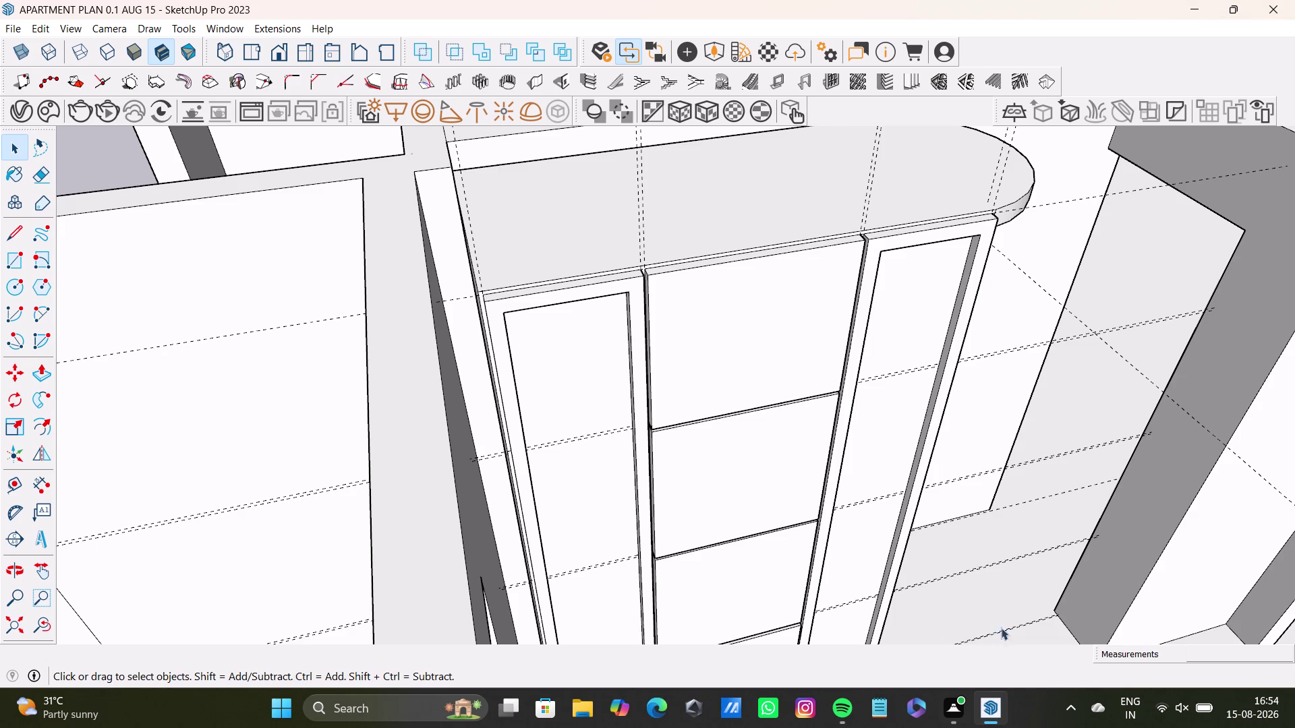
Zoom and orbit around the apartment to inspect the wardrobe room from several sides.
scroll(down, 3)
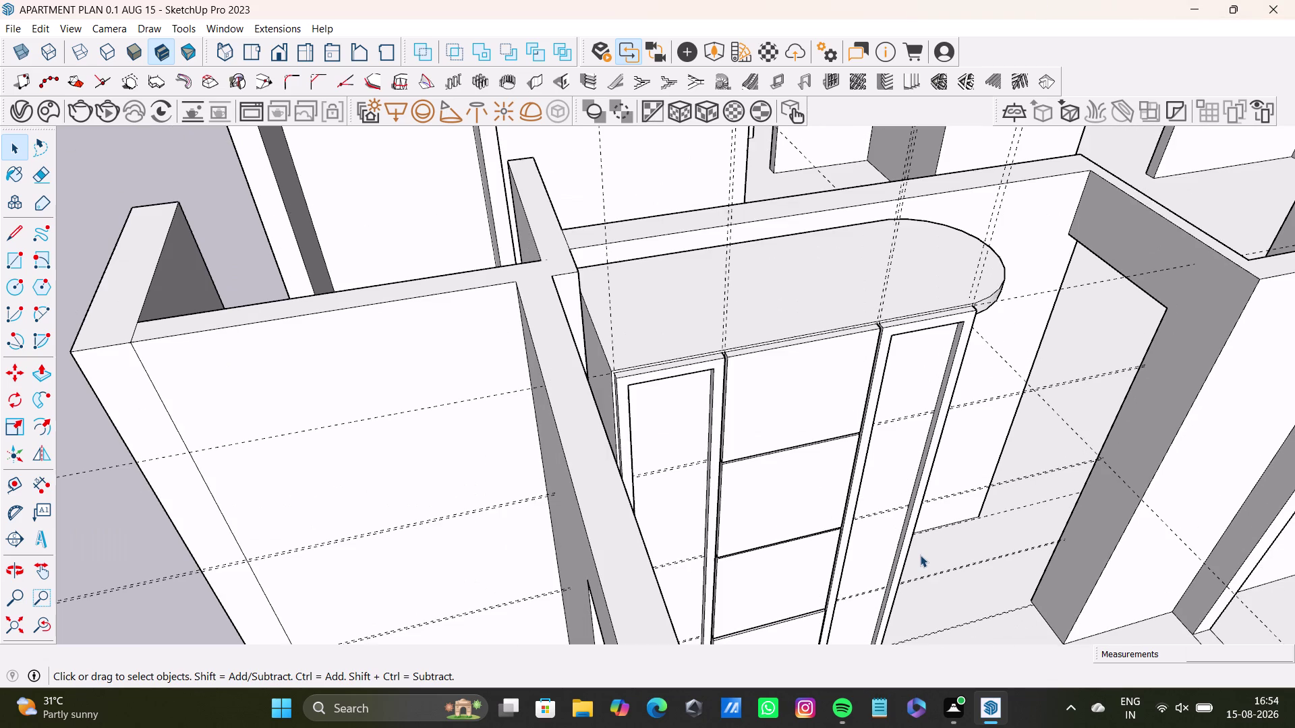
scroll(down, 3)
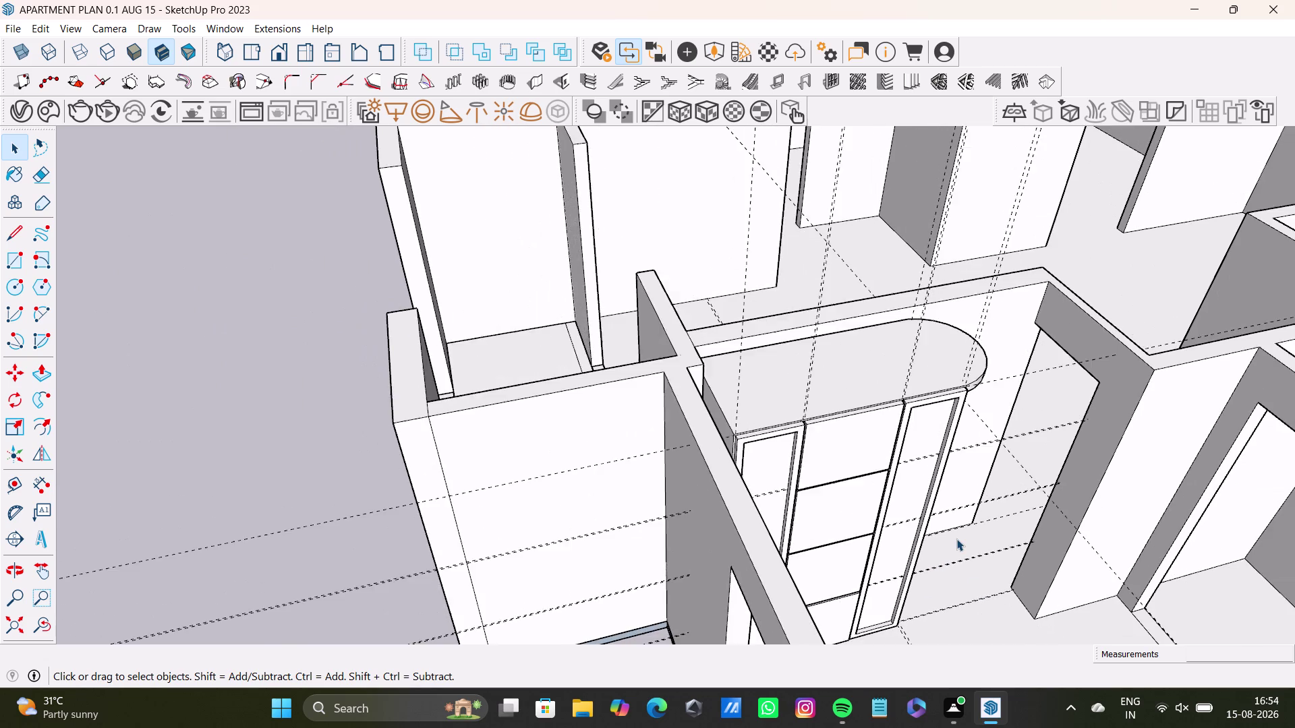
scroll(down, 3)
scroll(up, 3)
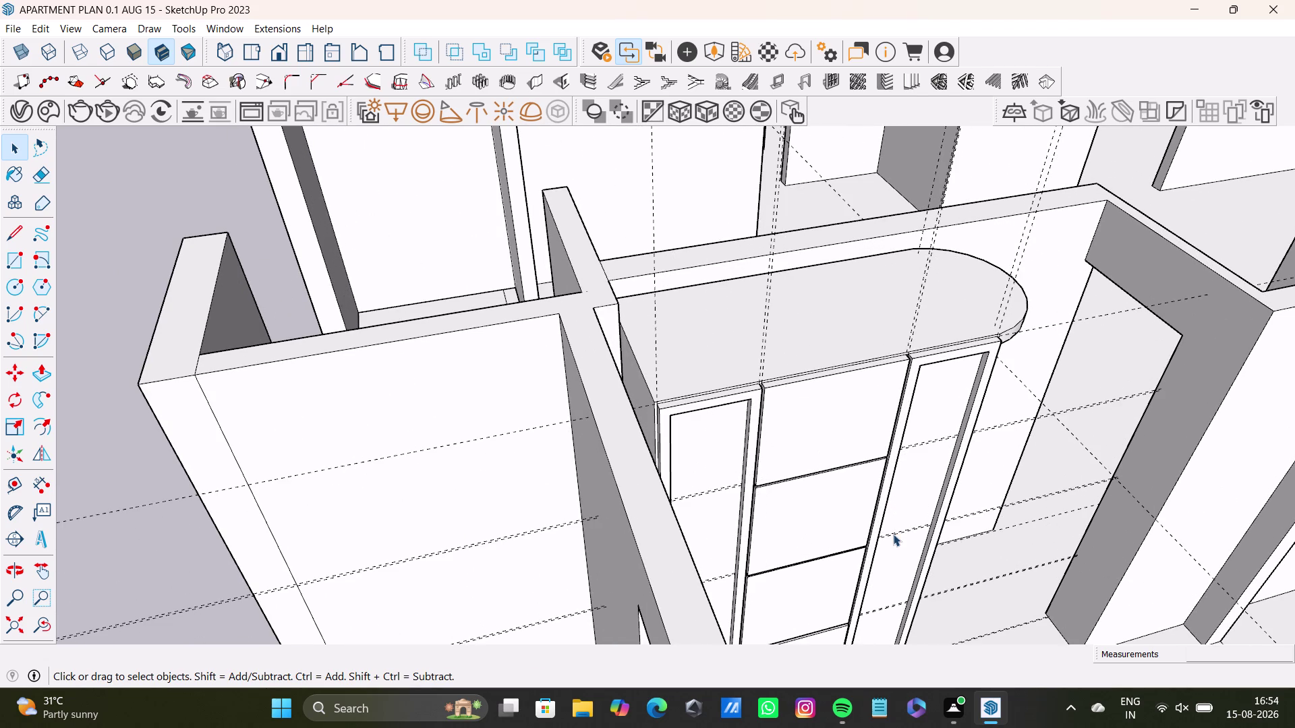
scroll(down, 3)
scroll(down, 3)
scroll(down, 3)
scroll(up, 3)
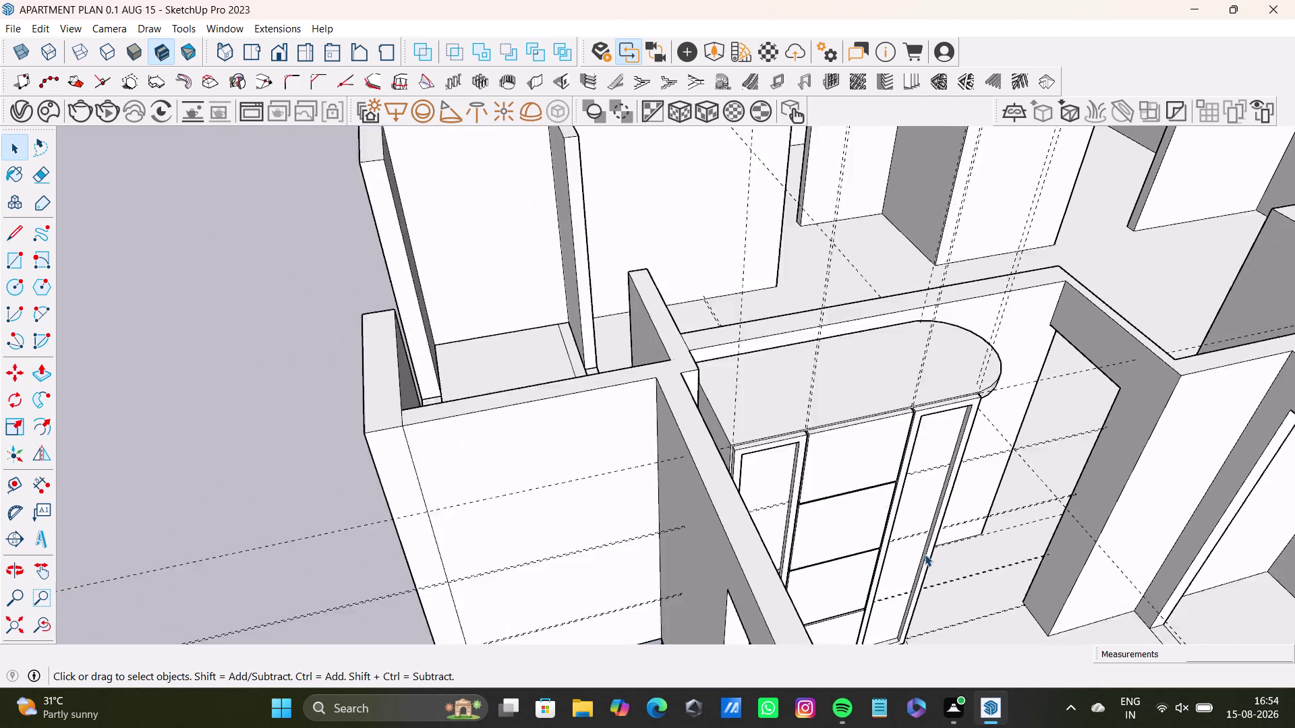
scroll(up, 3)
scroll(down, 3)
scroll(up, 3)
scroll(down, 3)
scroll(up, 3)
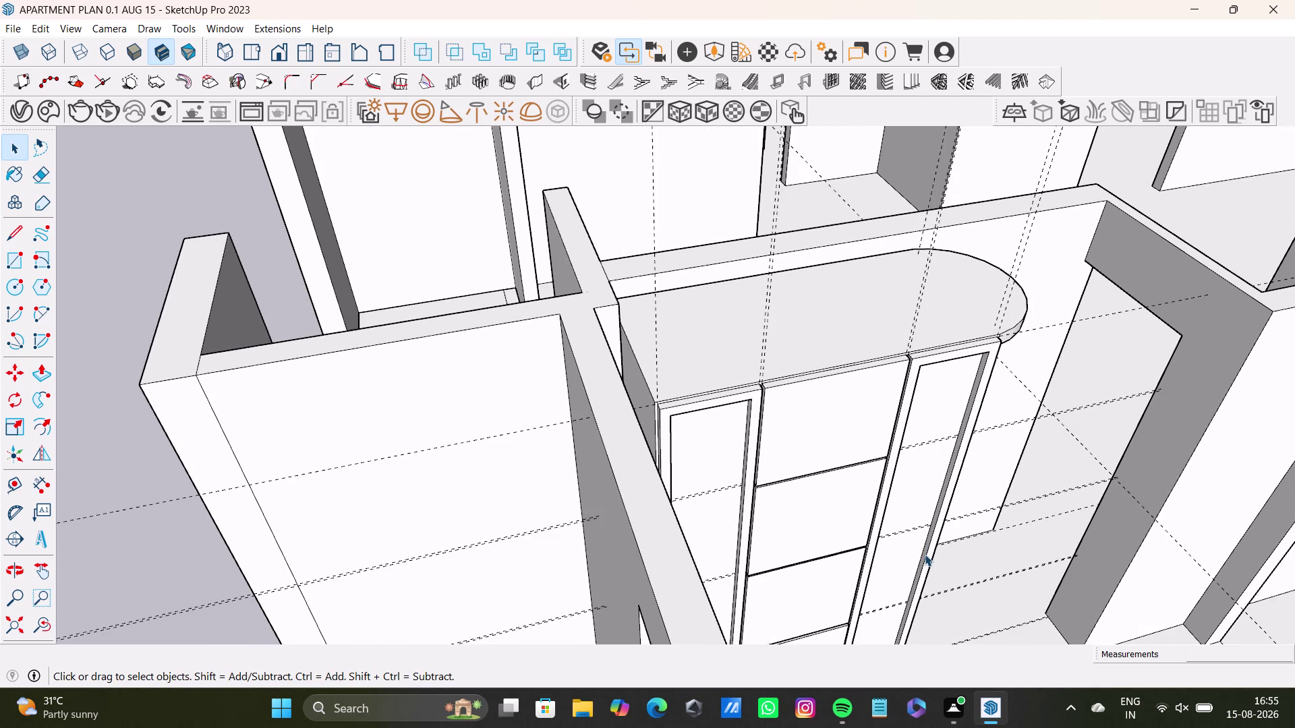
scroll(down, 3)
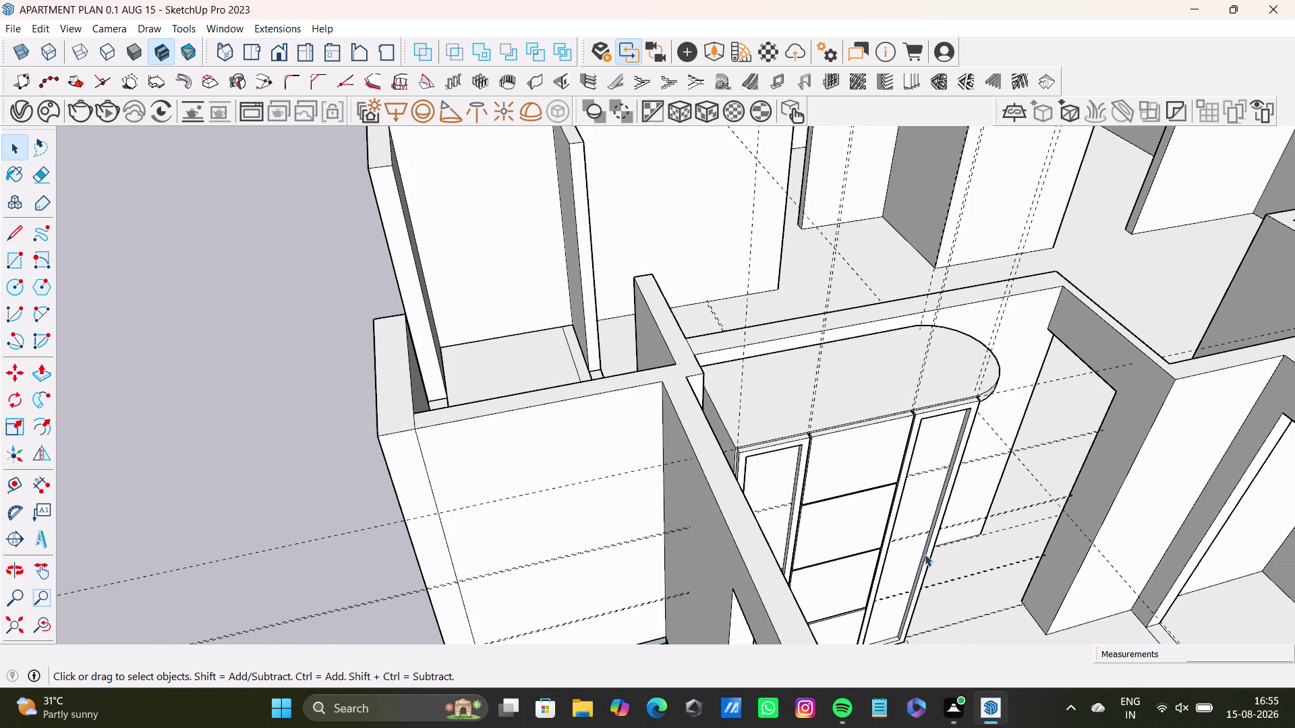
scroll(up, 3)
scroll(down, 3)
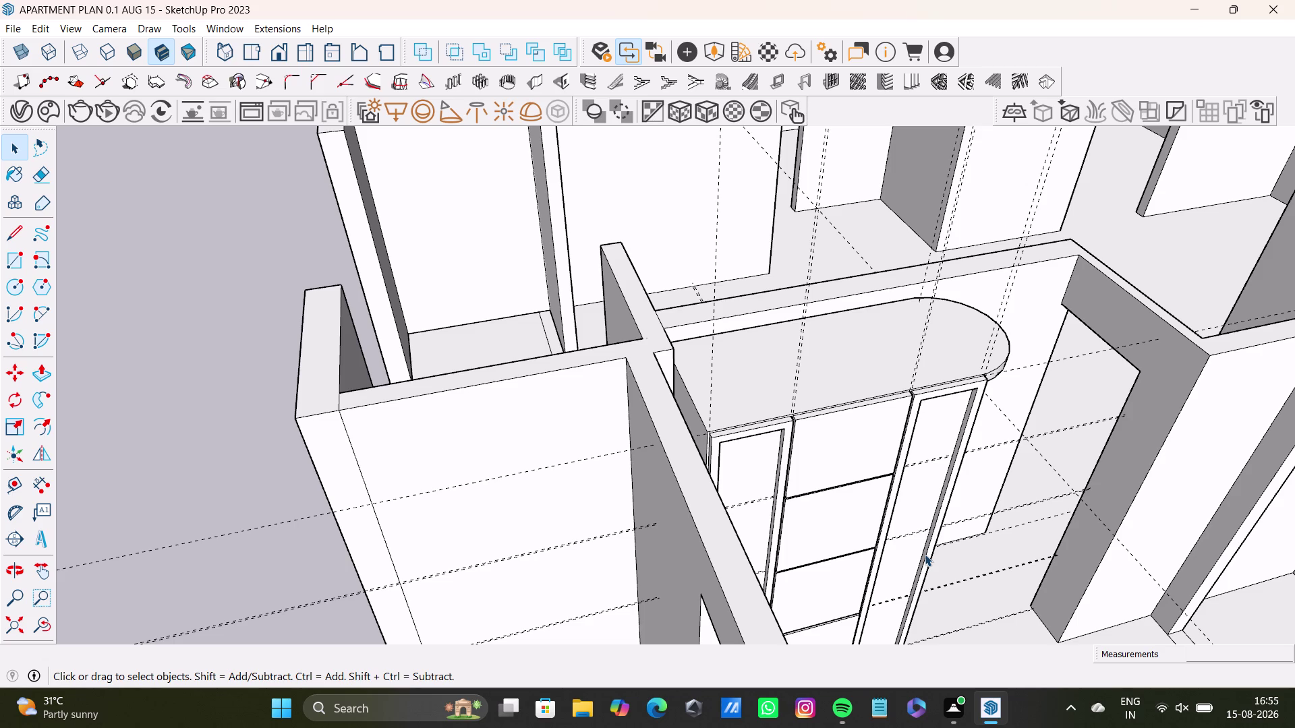
scroll(up, 3)
scroll(down, 3)
scroll(up, 3)
scroll(down, 3)
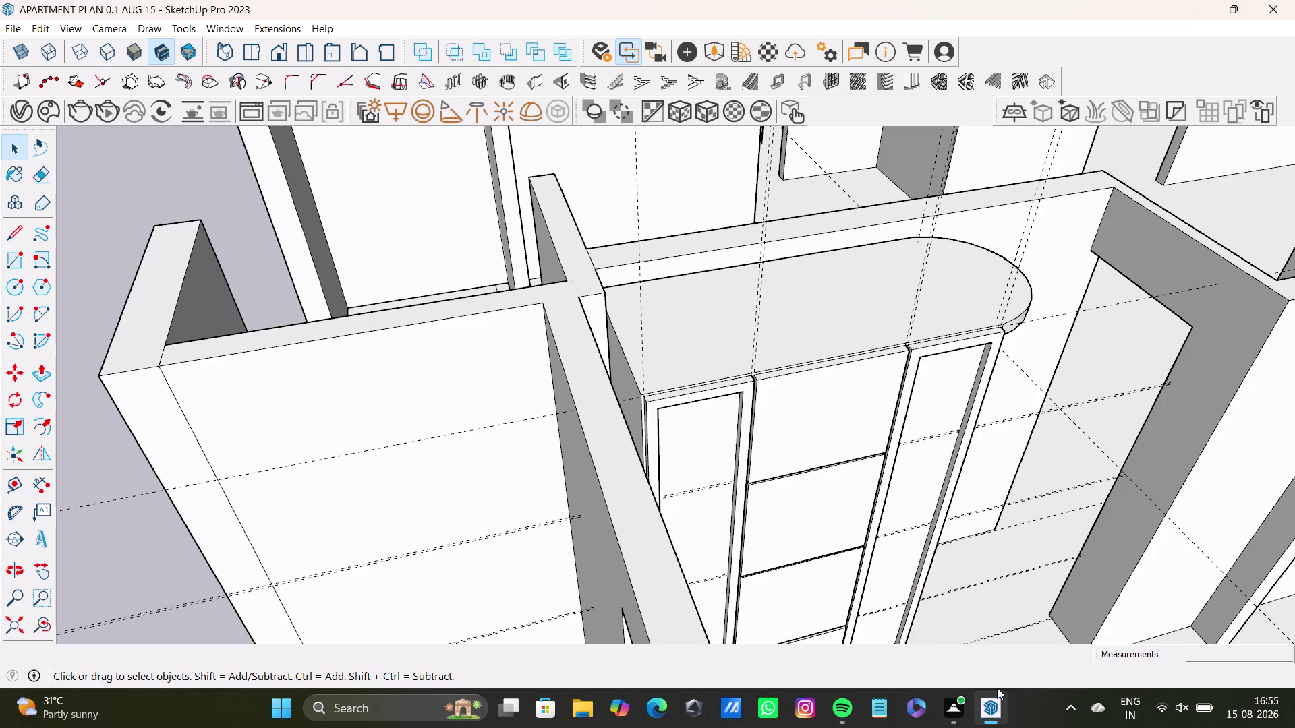
scroll(down, 3)
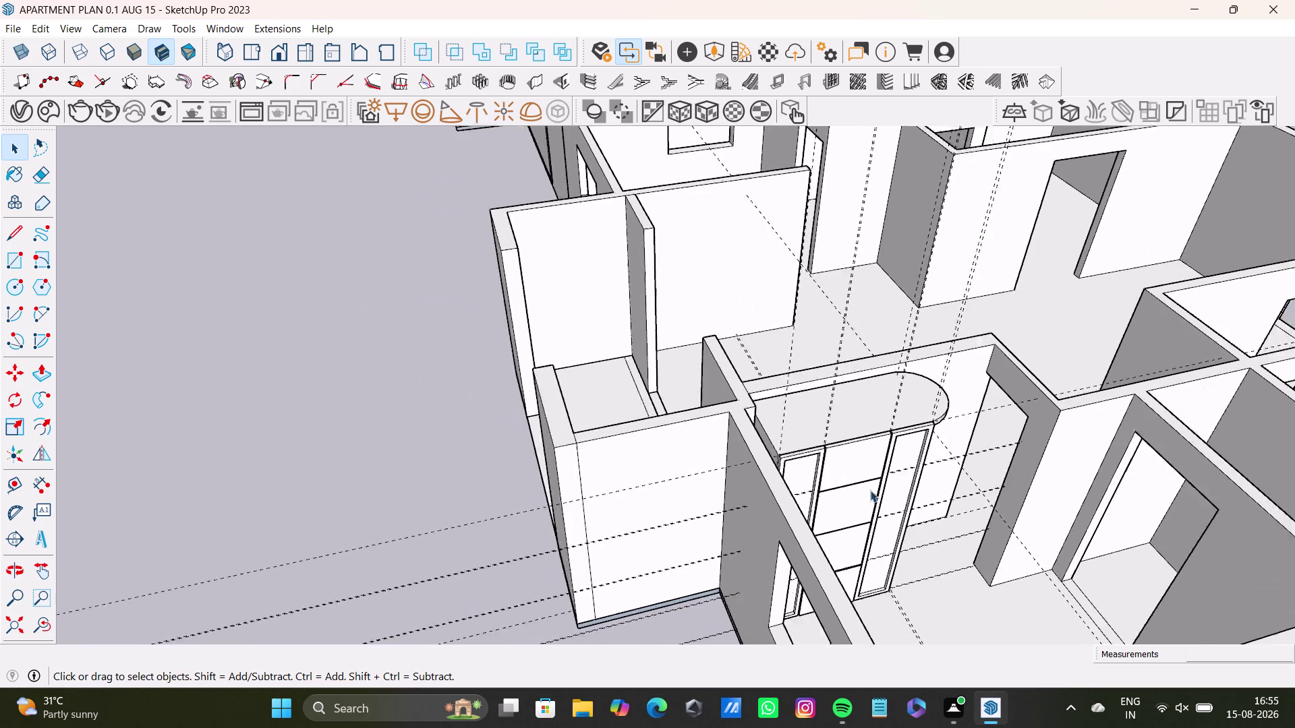
scroll(down, 3)
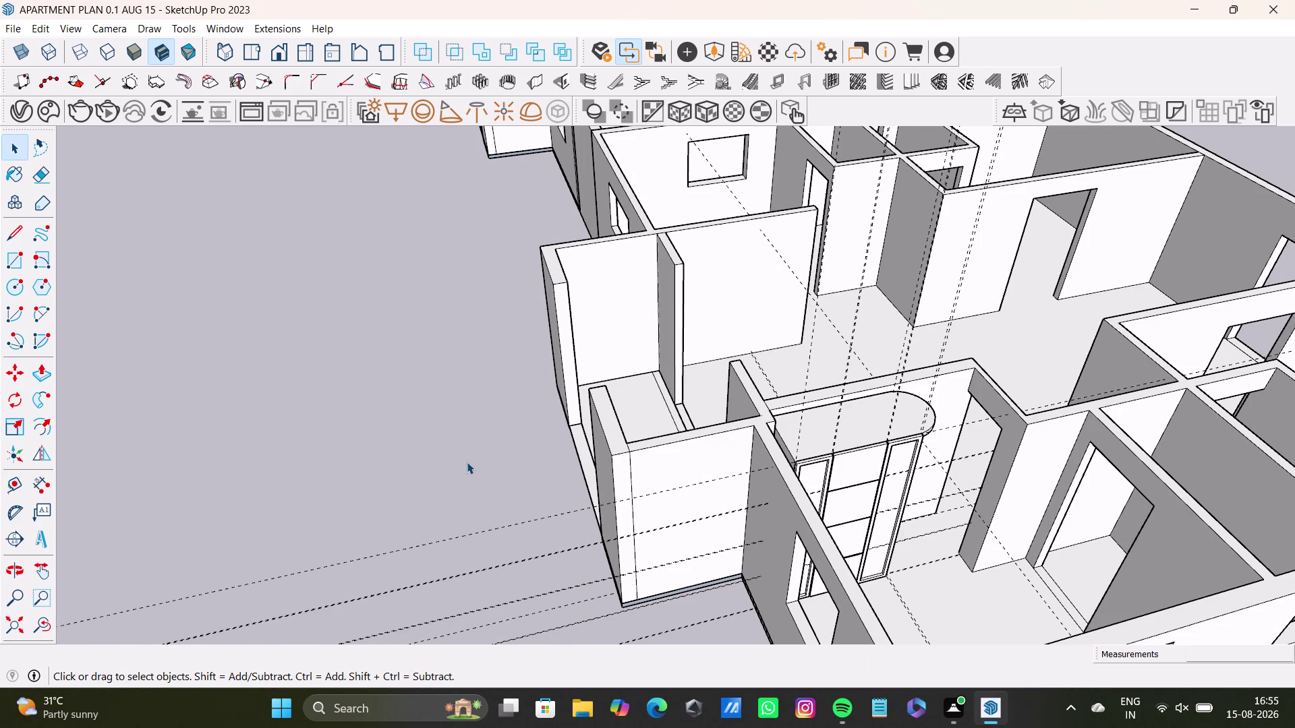
scroll(down, 3)
scroll(up, 3)
scroll(down, 3)
scroll(up, 3)
scroll(down, 3)
scroll(up, 3)
scroll(down, 3)
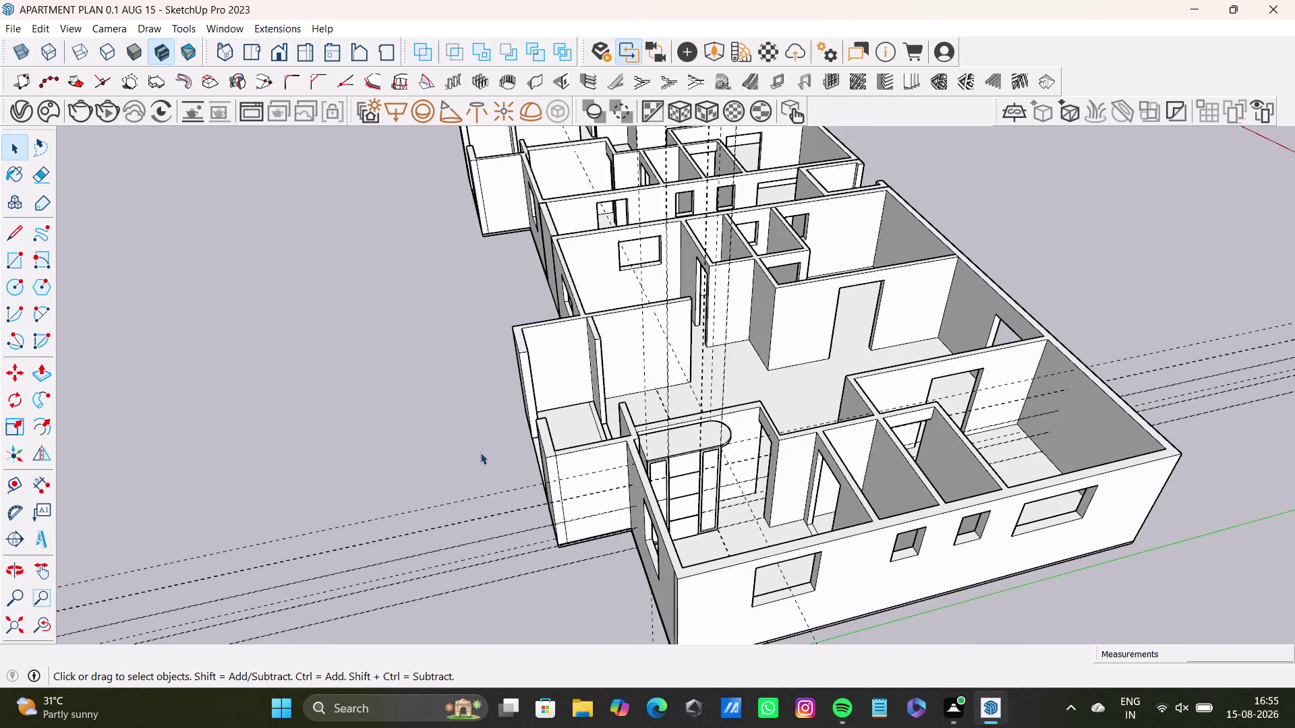
scroll(down, 3)
scroll(up, 3)
scroll(down, 3)
scroll(up, 3)
scroll(down, 3)
scroll(up, 3)
scroll(down, 3)
scroll(up, 3)
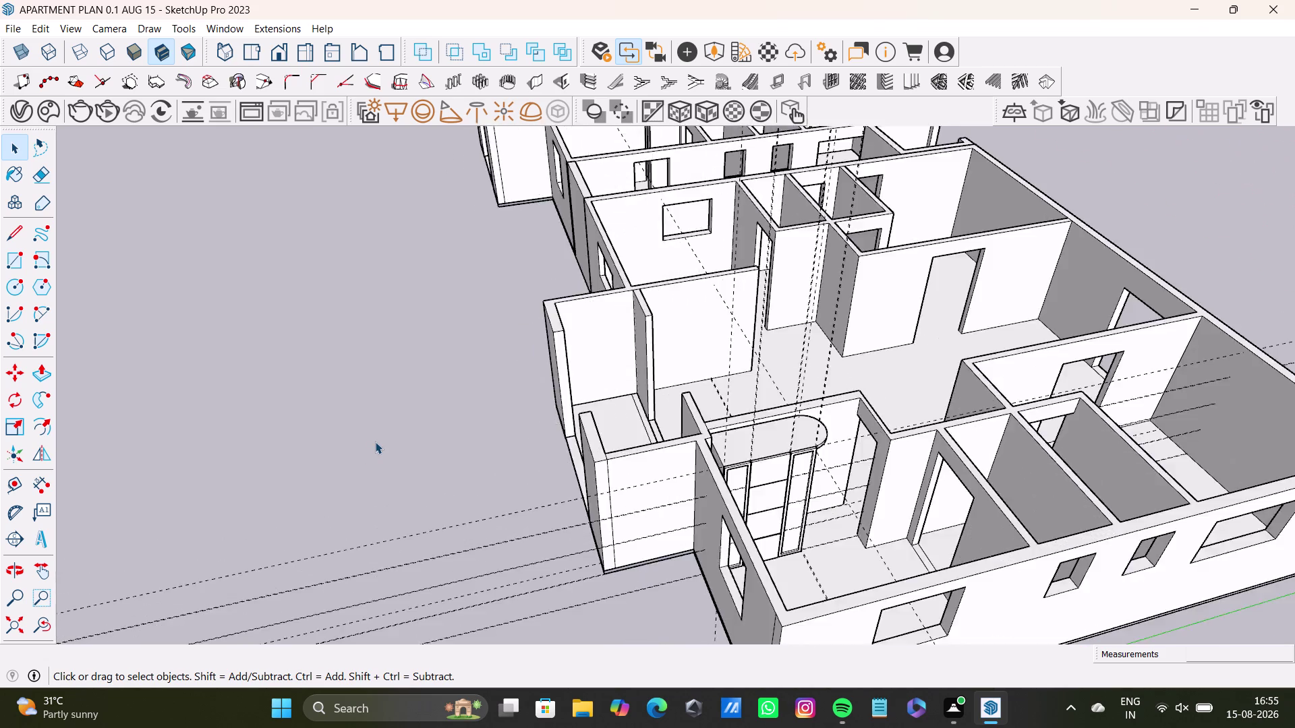
scroll(down, 3)
scroll(up, 3)
scroll(down, 3)
scroll(up, 3)
scroll(down, 3)
scroll(up, 3)
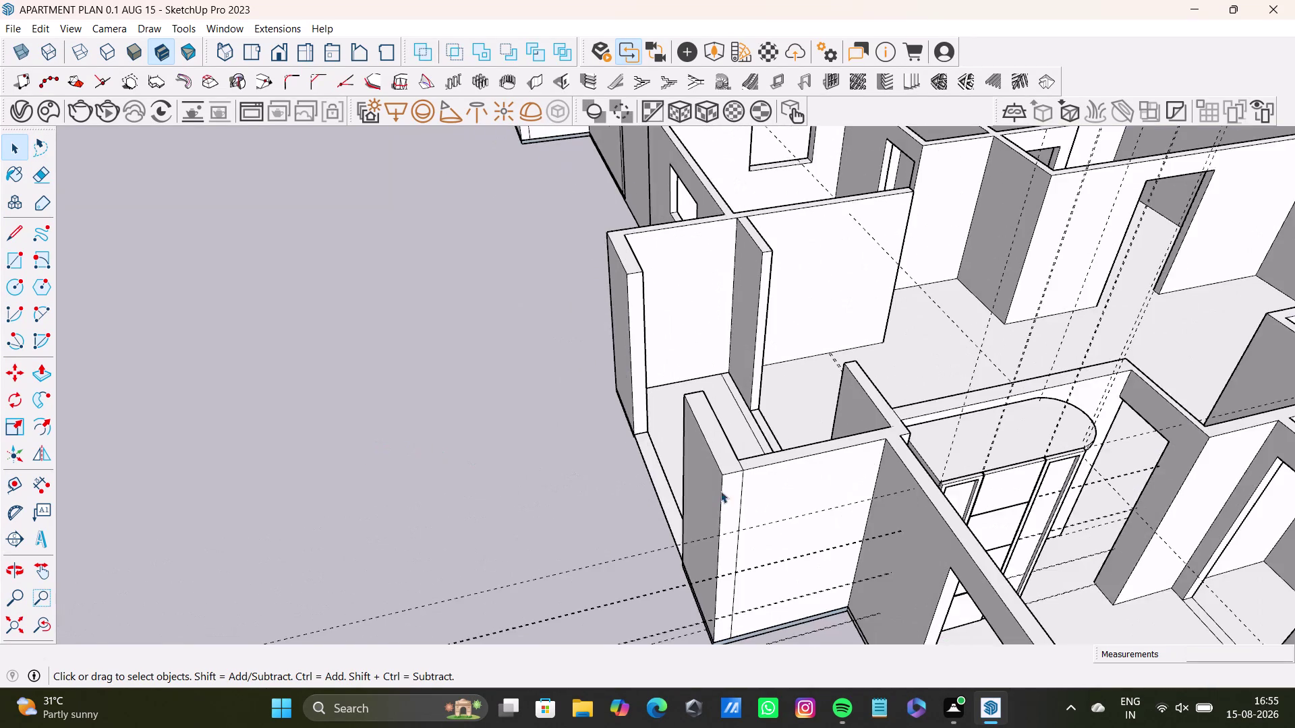
scroll(up, 3)
middle_drag(721, 491, 533, 407)
click(509, 298)
scroll(down, 3)
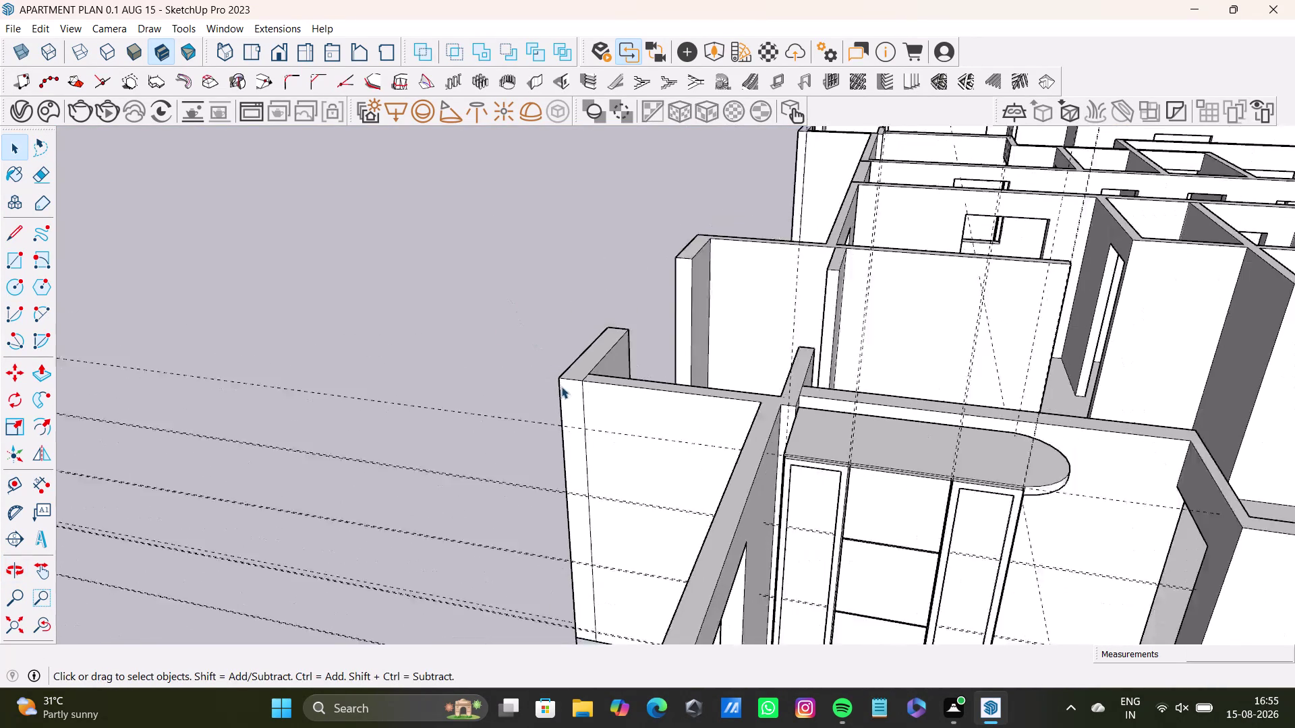
scroll(down, 3)
middle_drag(634, 423, 648, 490)
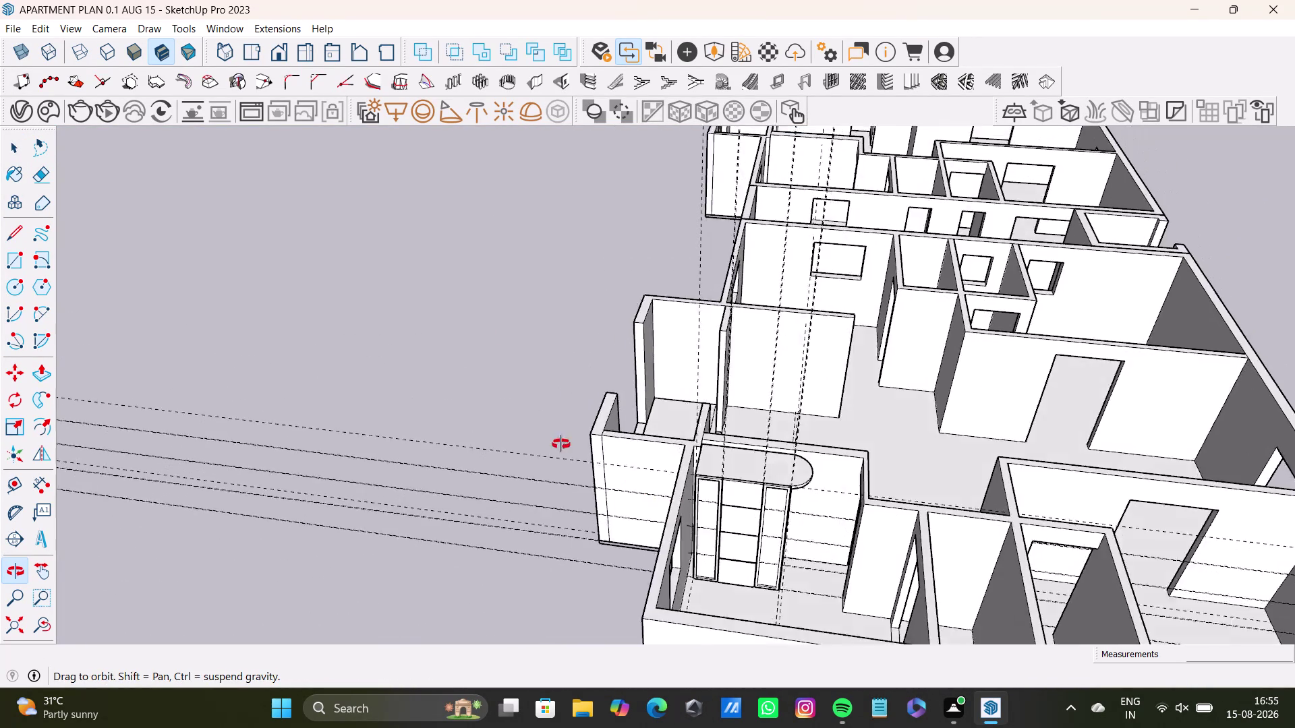
middle_drag(648, 490, 489, 451)
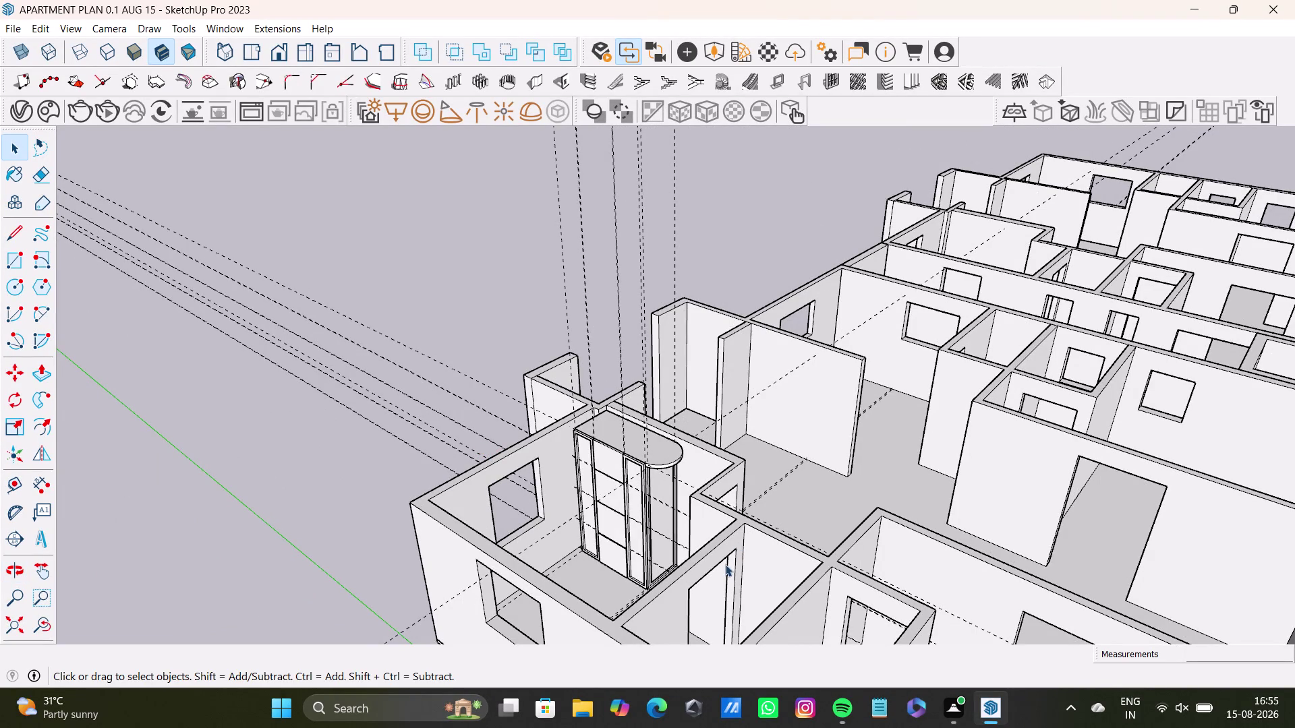
scroll(down, 3)
middle_drag(784, 552, 1046, 655)
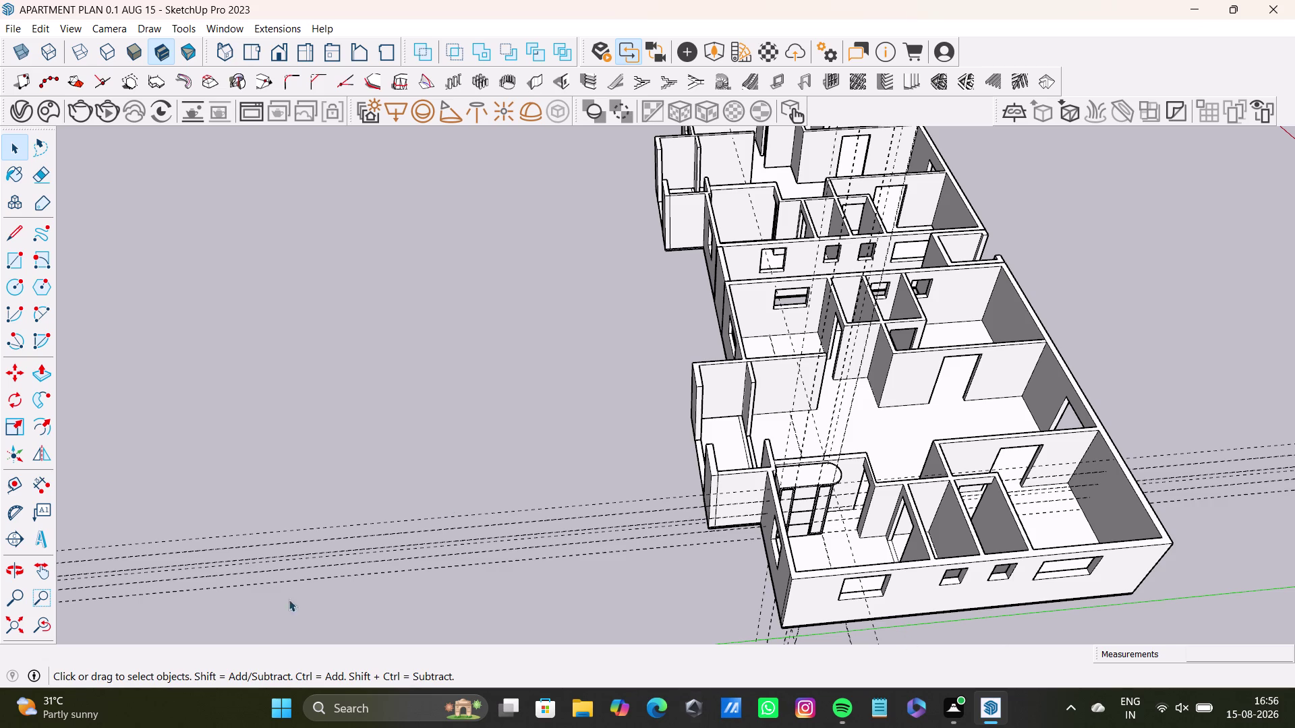
Pick two spots in the model, then zoom back and forth over the apartment.
click(440, 345)
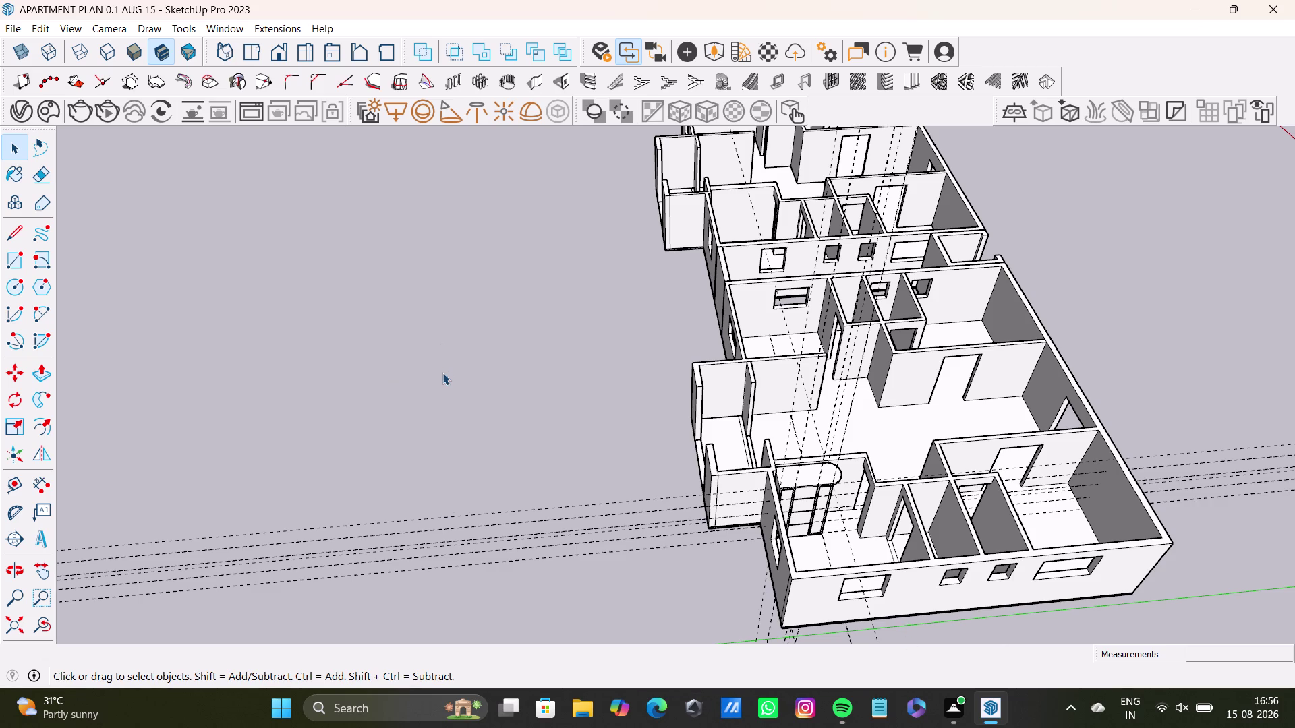
click(442, 373)
scroll(down, 3)
scroll(up, 3)
scroll(down, 3)
scroll(down, 3)
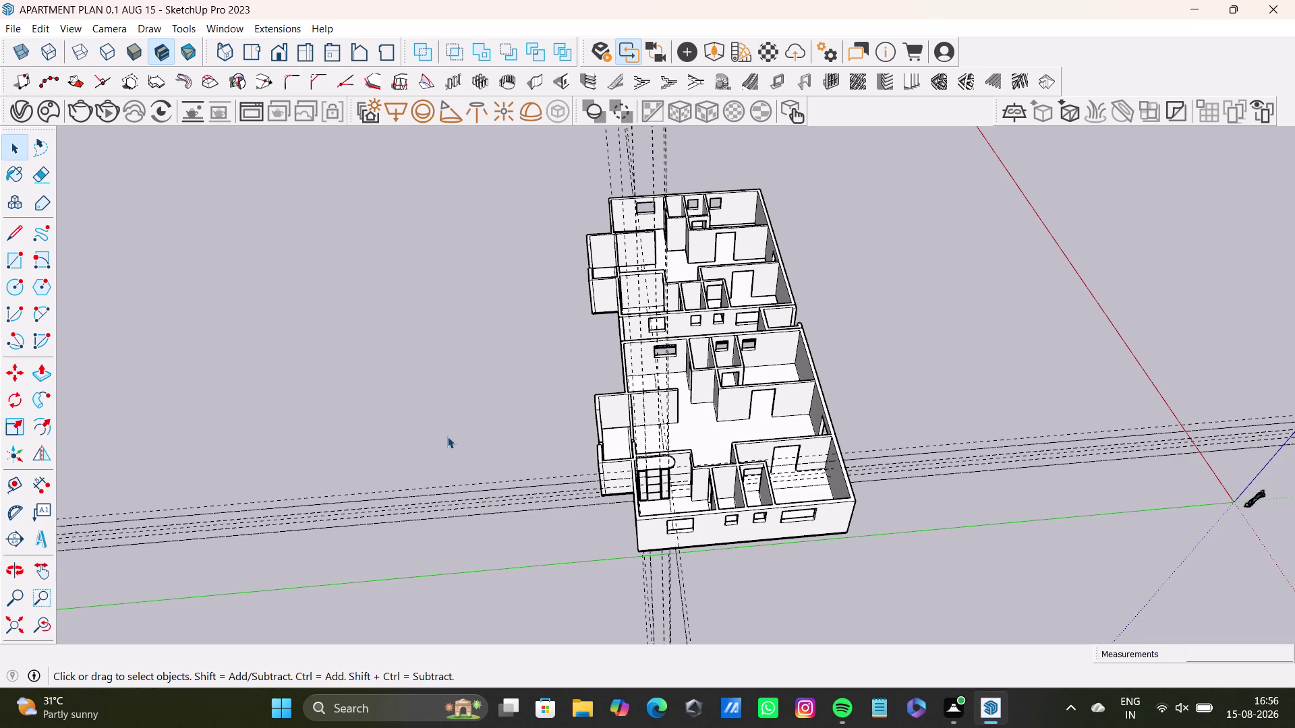
scroll(up, 3)
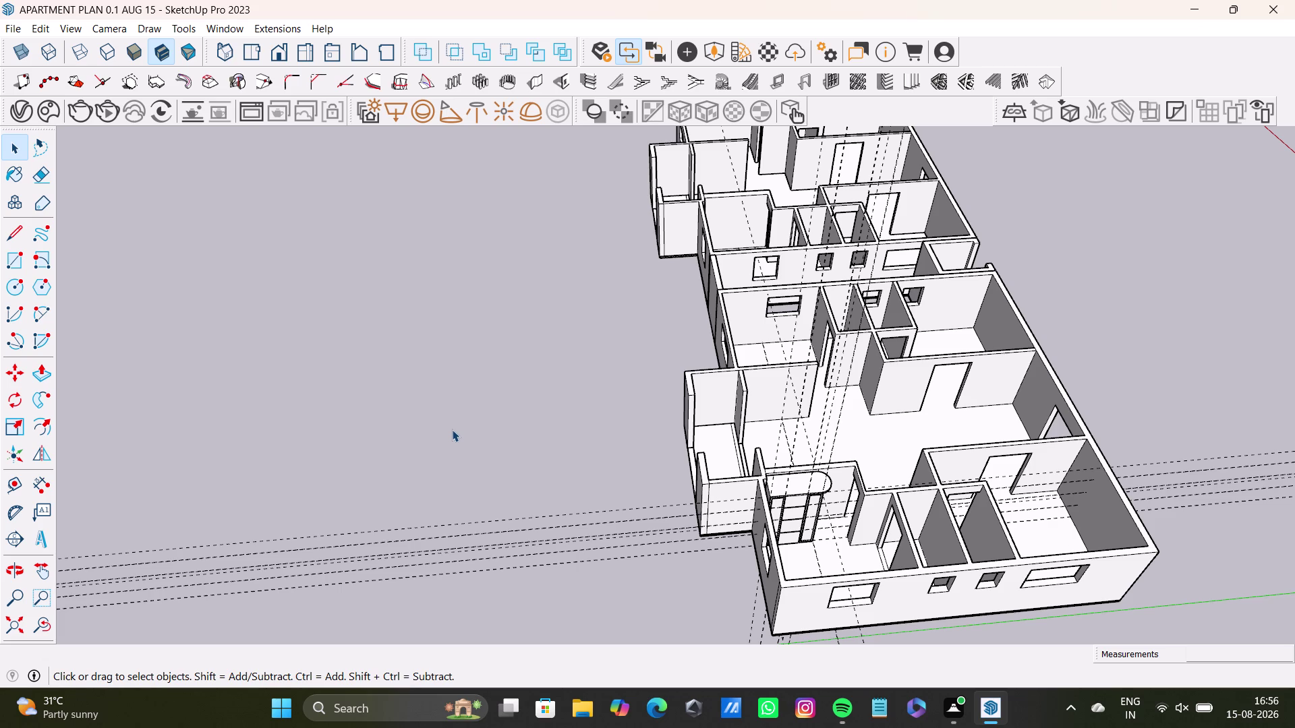
scroll(down, 3)
scroll(up, 3)
scroll(down, 3)
scroll(up, 3)
scroll(up, 3)
scroll(up, 3)
scroll(down, 3)
scroll(up, 3)
scroll(down, 3)
scroll(up, 3)
scroll(down, 3)
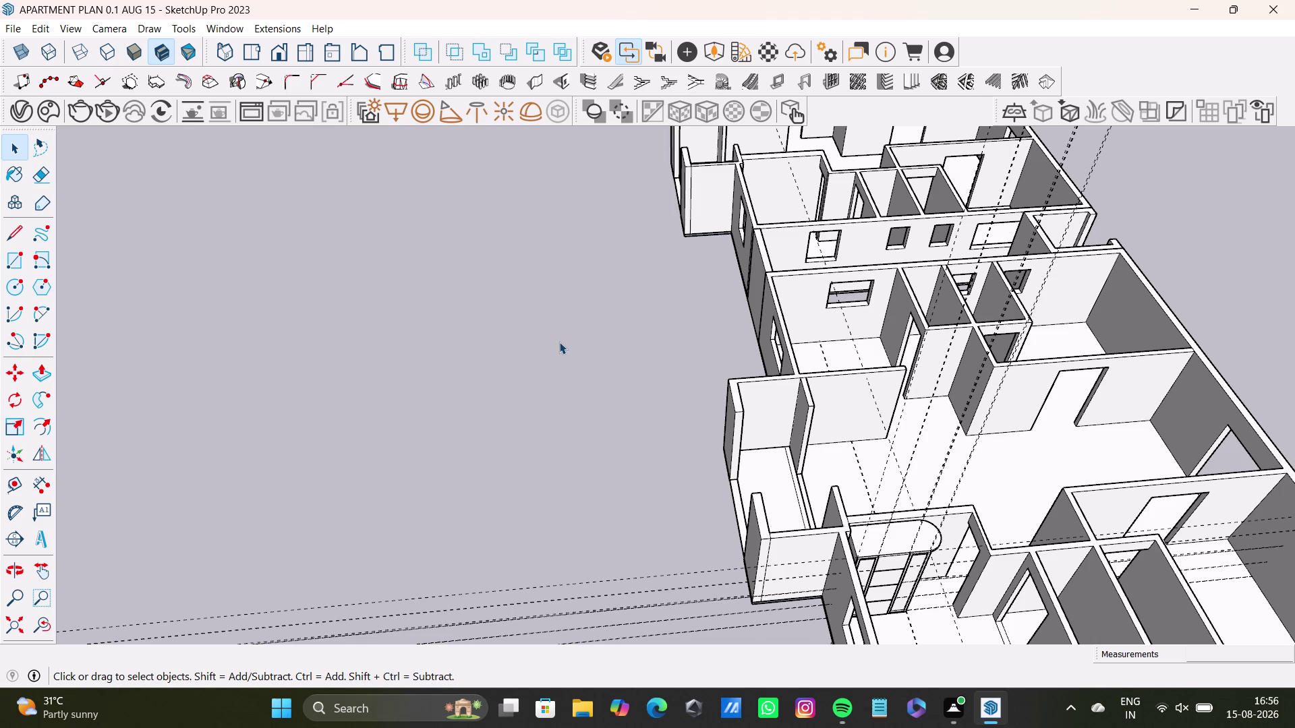
scroll(up, 3)
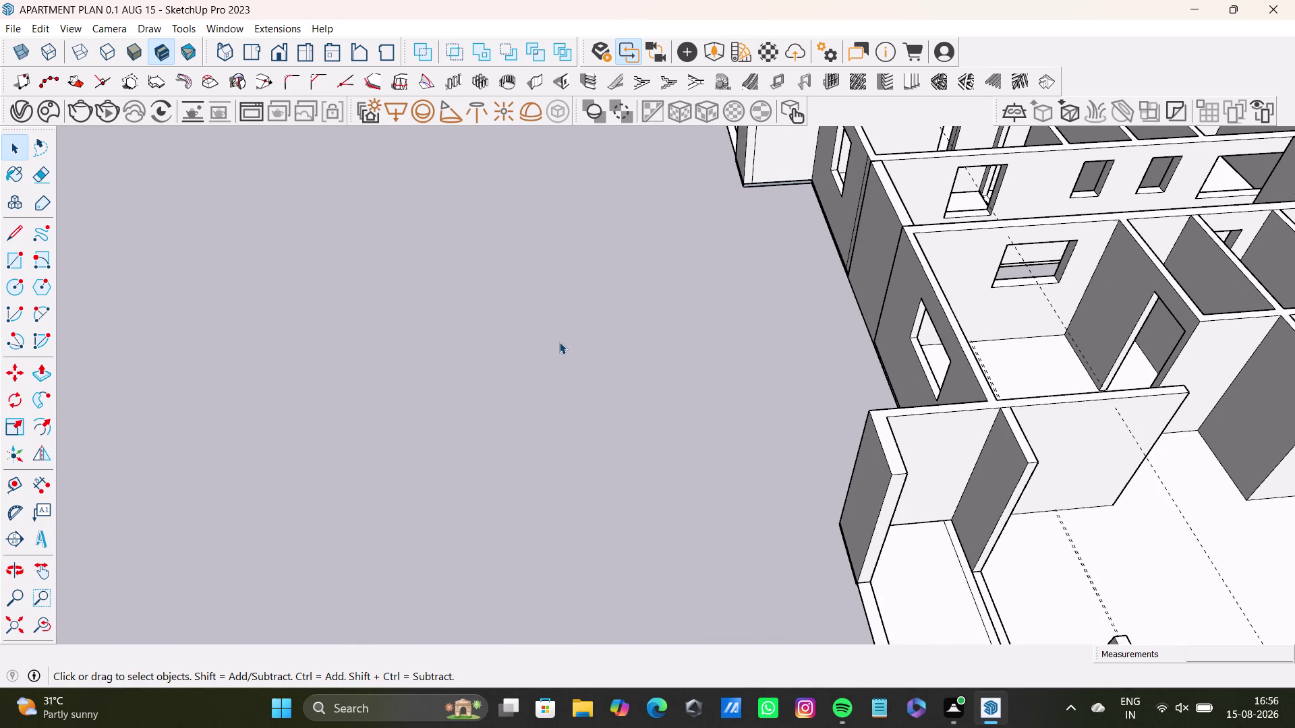
scroll(down, 3)
scroll(up, 3)
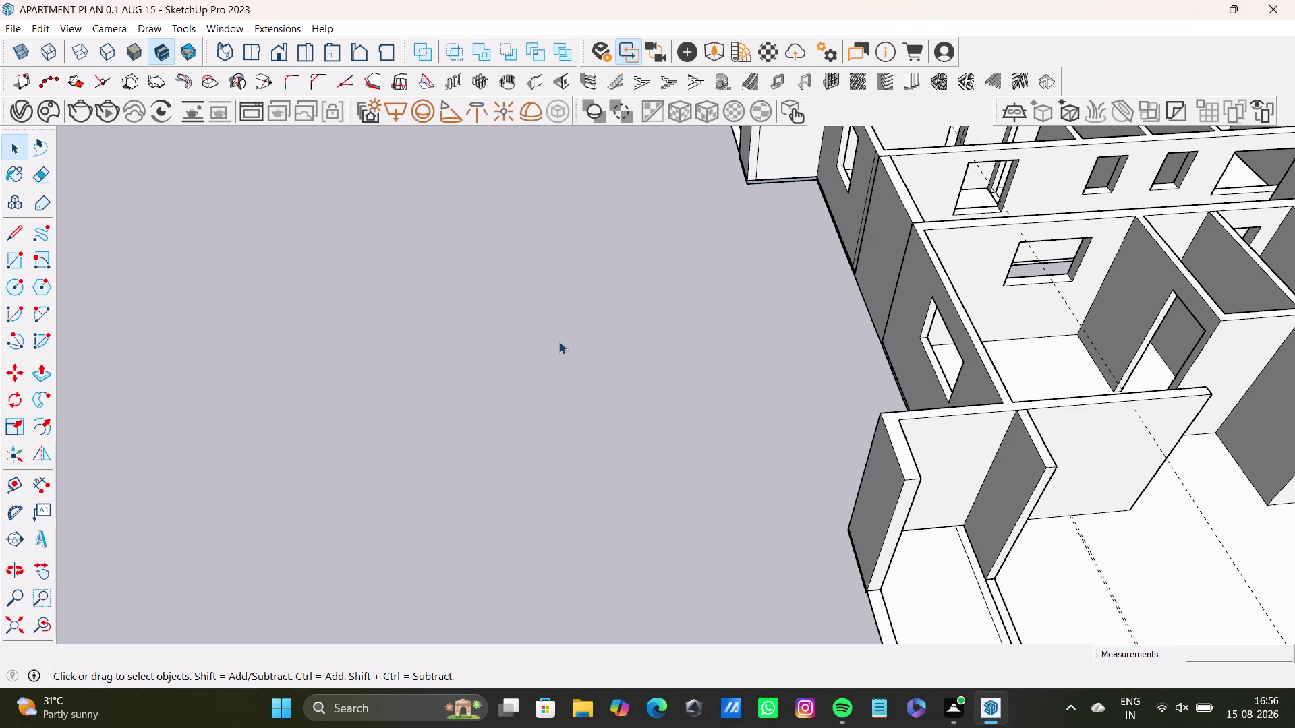
scroll(down, 3)
scroll(up, 3)
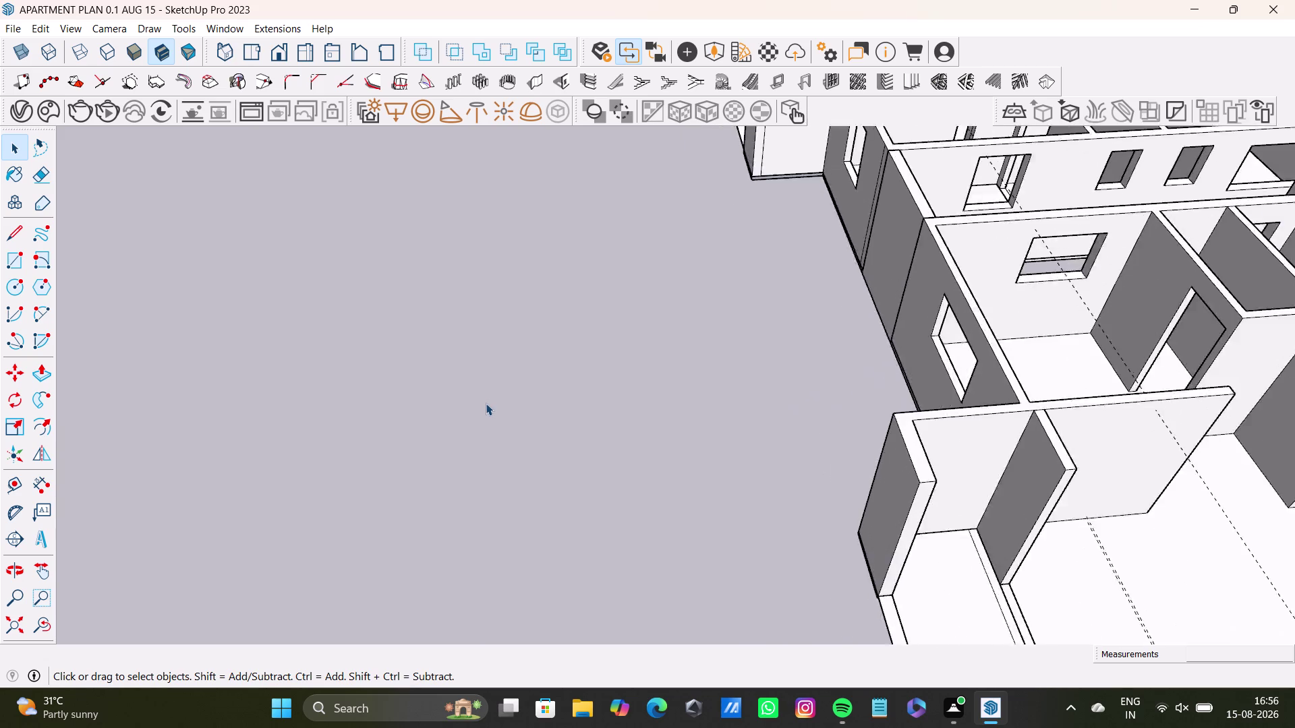
scroll(down, 3)
scroll(up, 3)
scroll(down, 3)
scroll(up, 3)
scroll(down, 3)
scroll(up, 3)
scroll(up, 3)
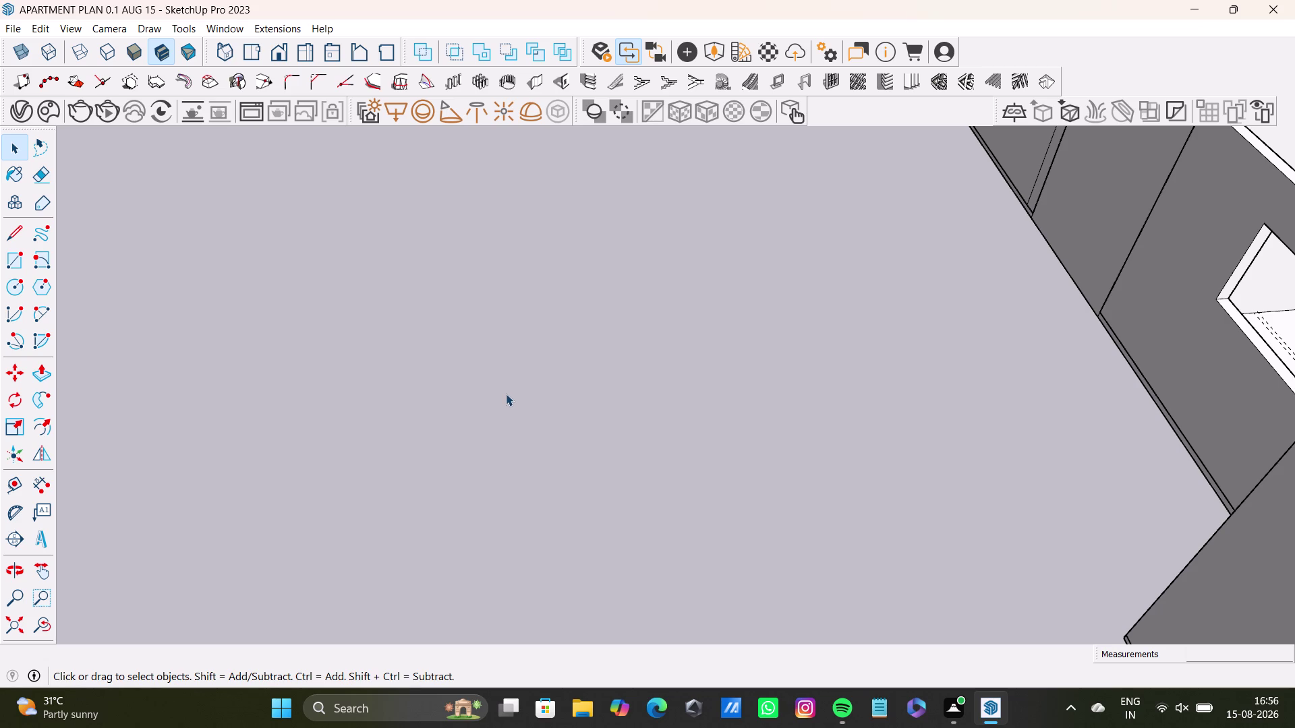
scroll(down, 3)
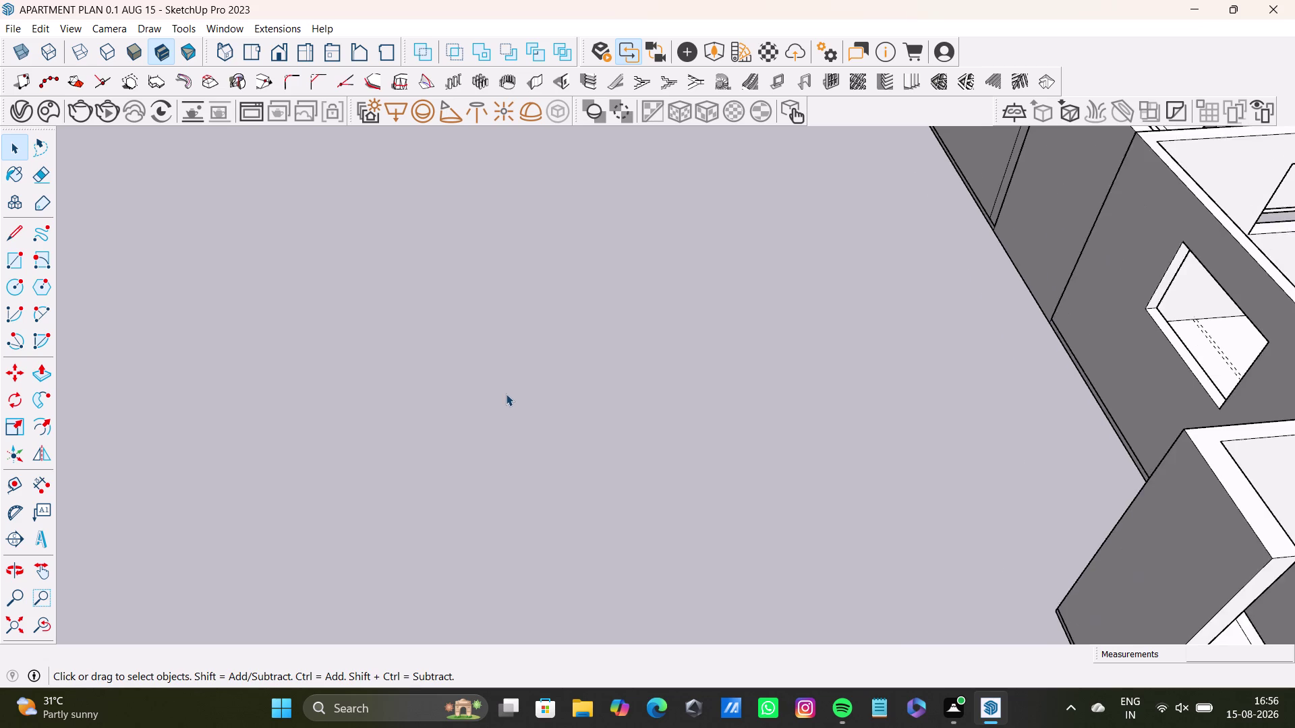
scroll(down, 3)
scroll(up, 3)
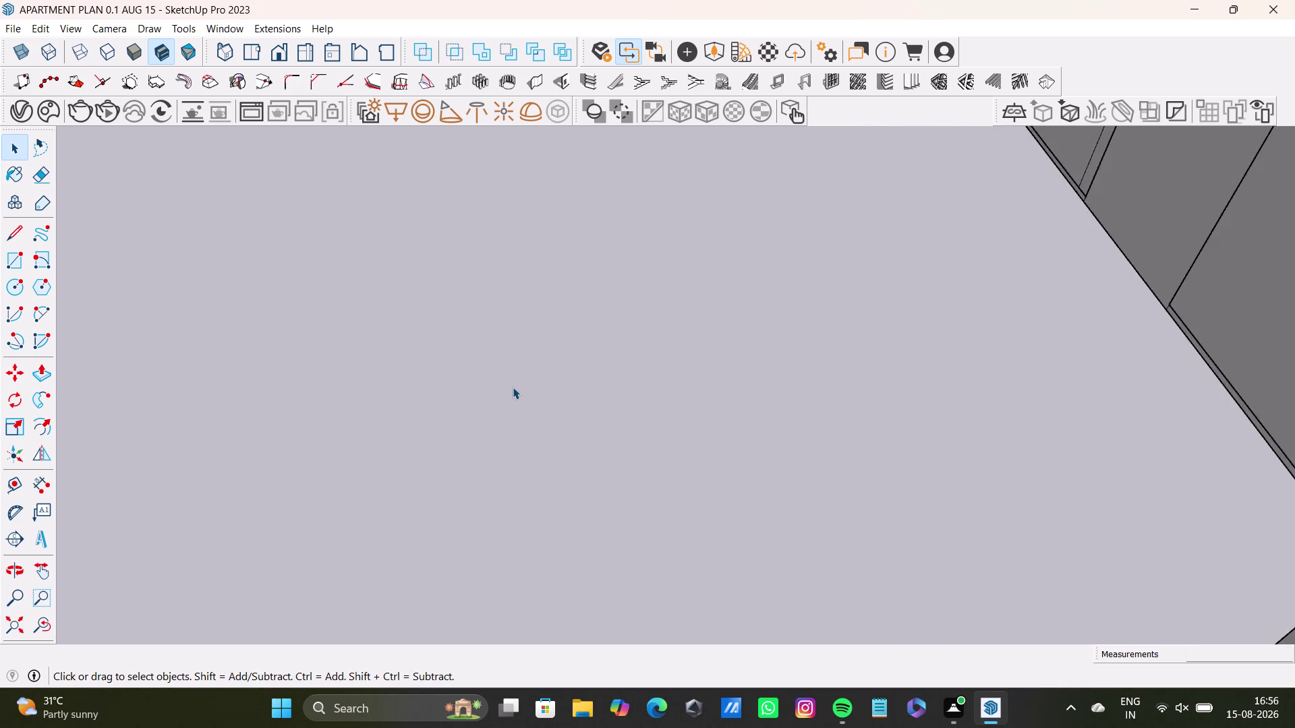
scroll(down, 3)
scroll(up, 3)
scroll(down, 3)
scroll(up, 3)
scroll(down, 3)
scroll(up, 3)
scroll(down, 3)
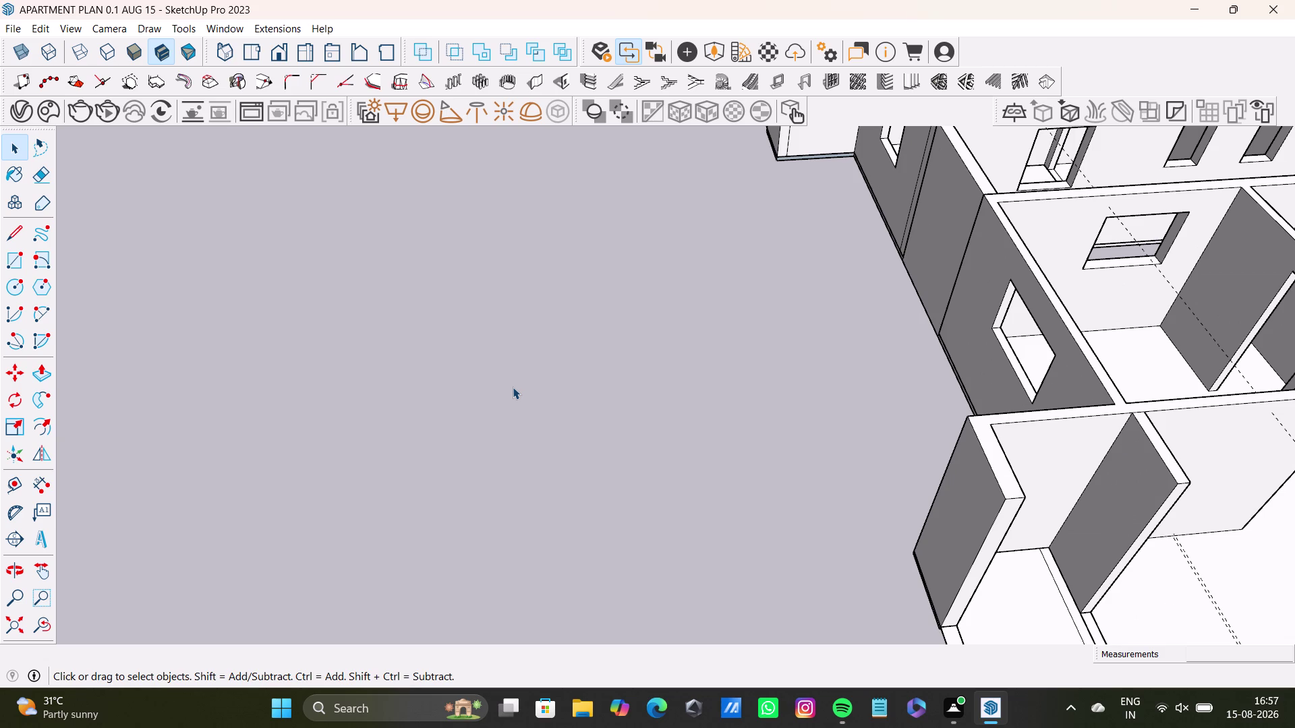
scroll(up, 3)
scroll(down, 3)
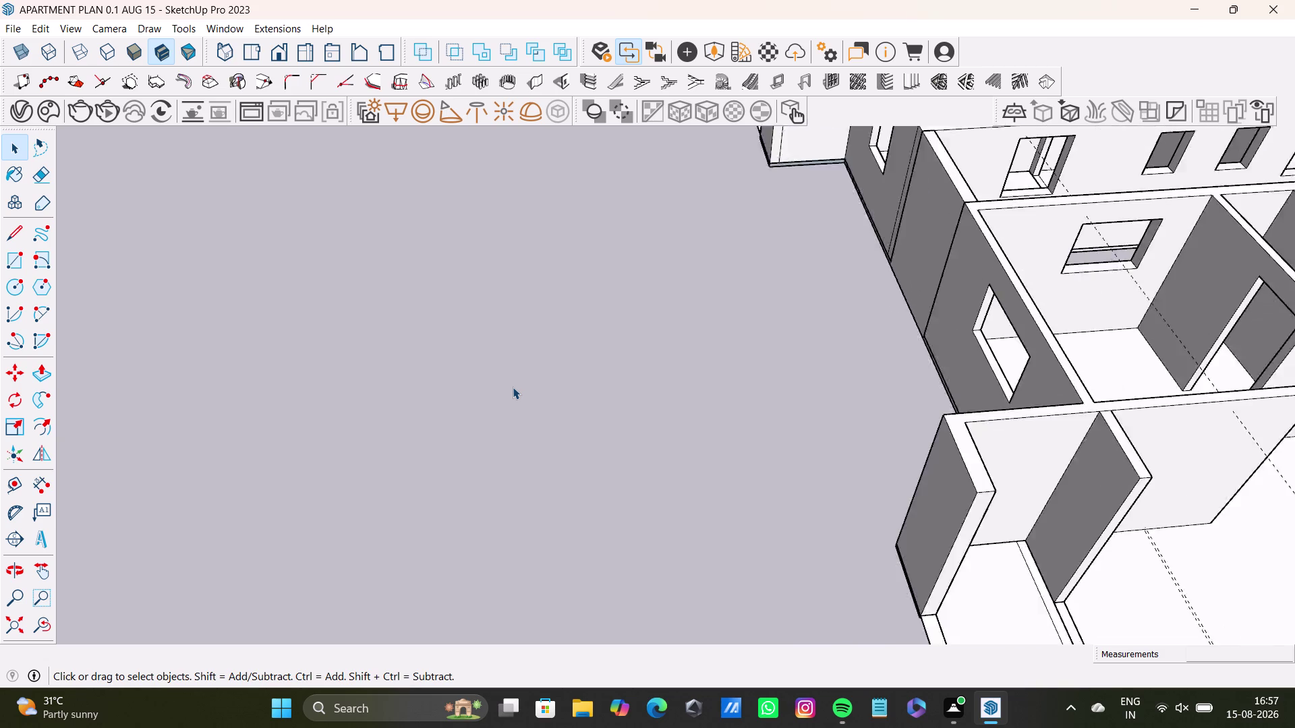
scroll(down, 3)
scroll(up, 3)
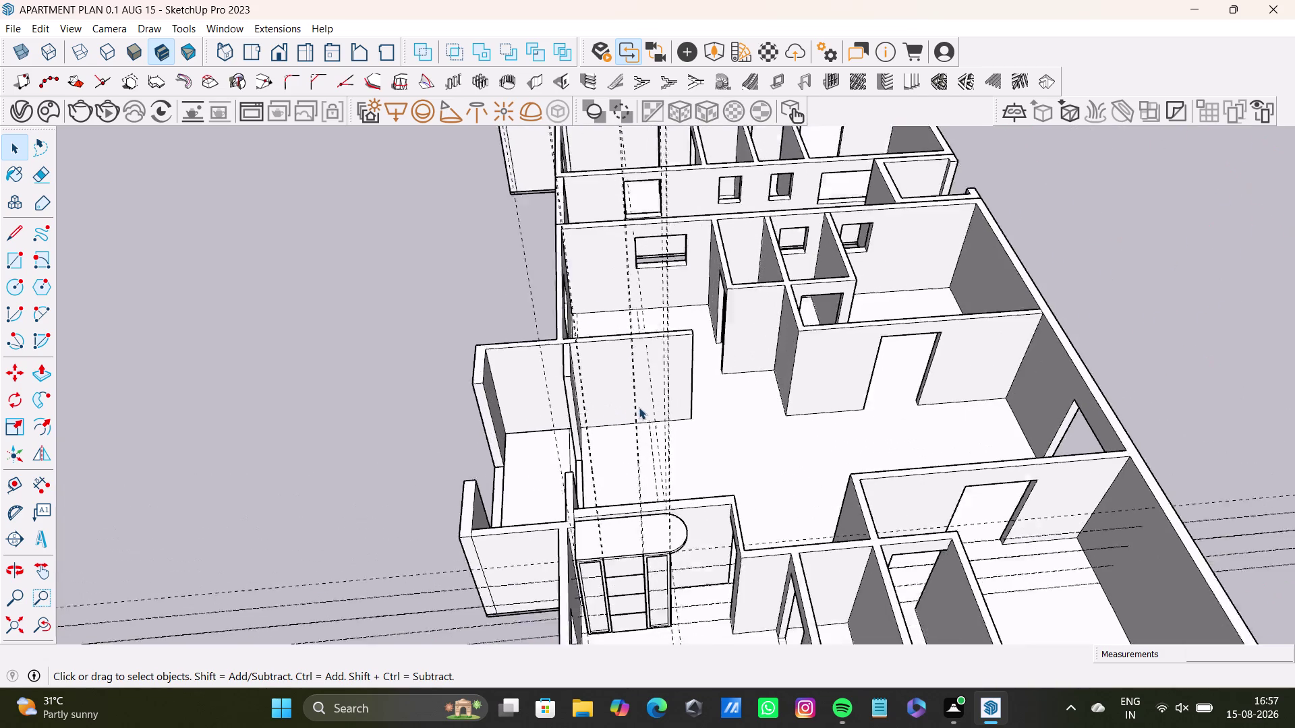
scroll(up, 3)
Orbit and zoom in on the wardrobe room, framing the wardrobe and window wall.
middle_drag(754, 438, 507, 451)
scroll(down, 3)
middle_drag(508, 451, 564, 512)
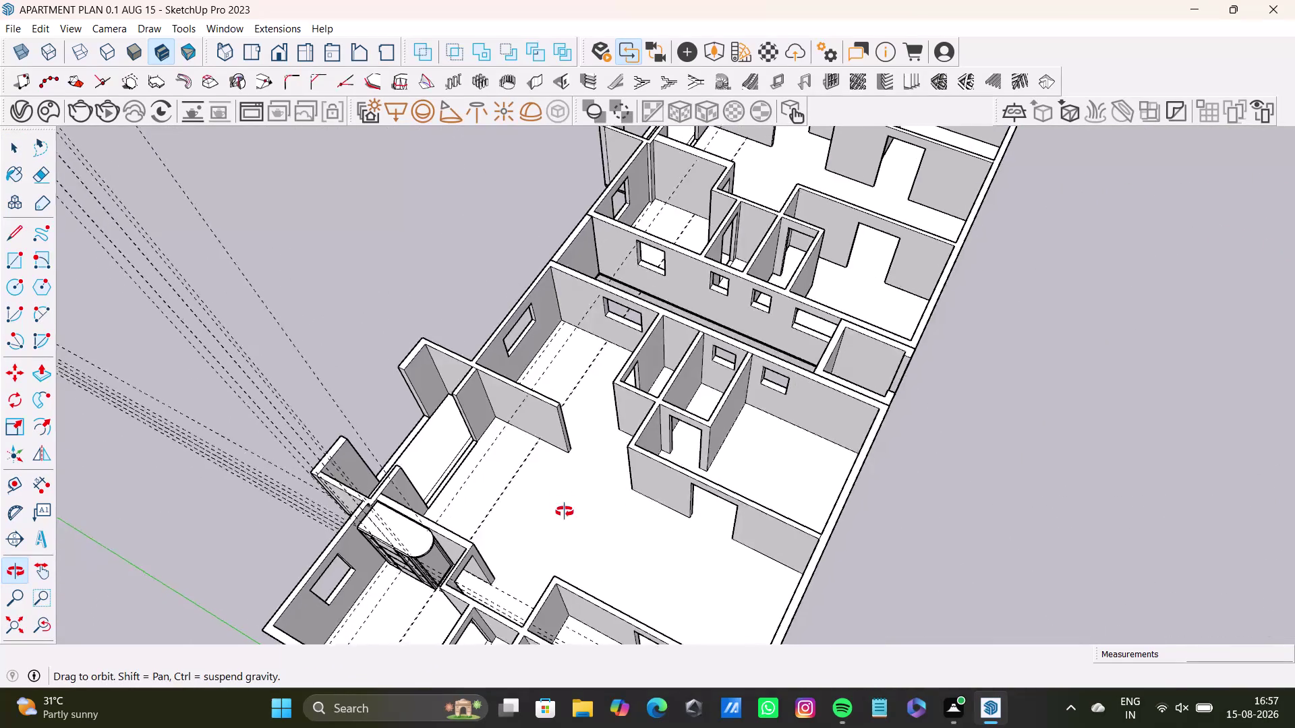
middle_drag(565, 512, 801, 455)
middle_drag(917, 523, 603, 582)
scroll(up, 3)
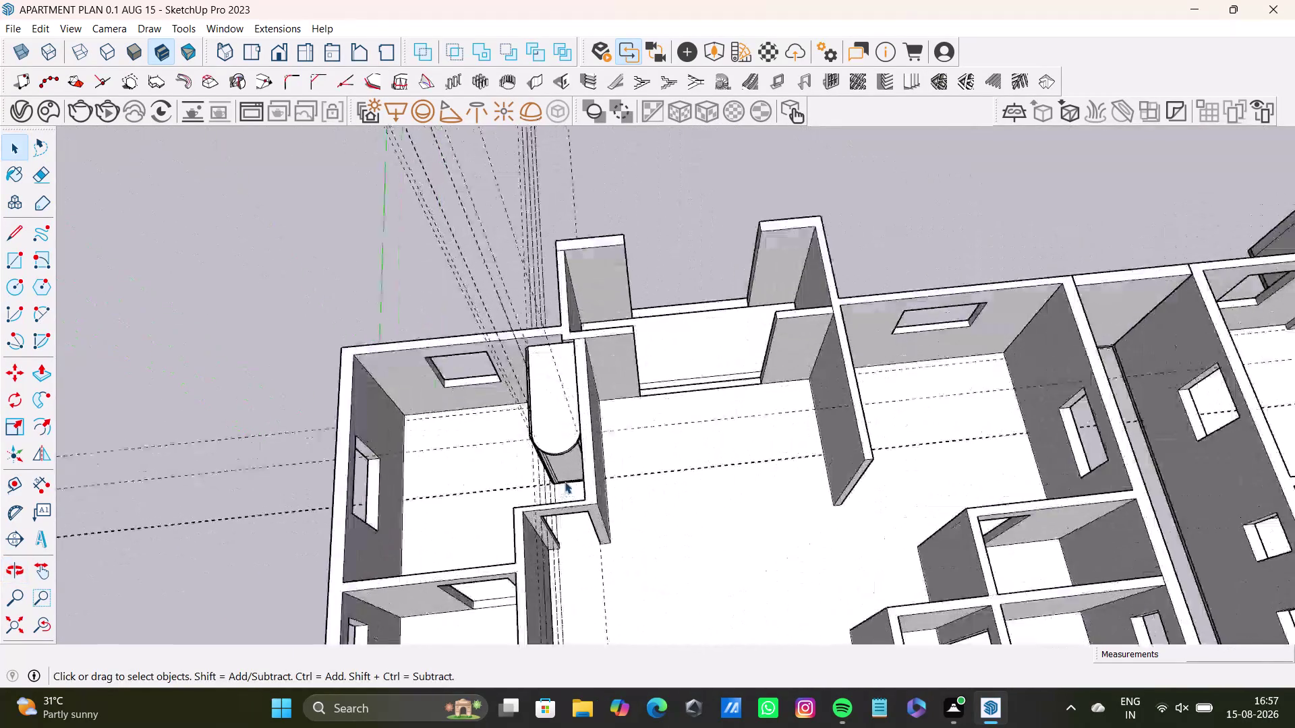
scroll(up, 3)
middle_drag(565, 478, 886, 431)
scroll(up, 3)
middle_drag(838, 456, 775, 430)
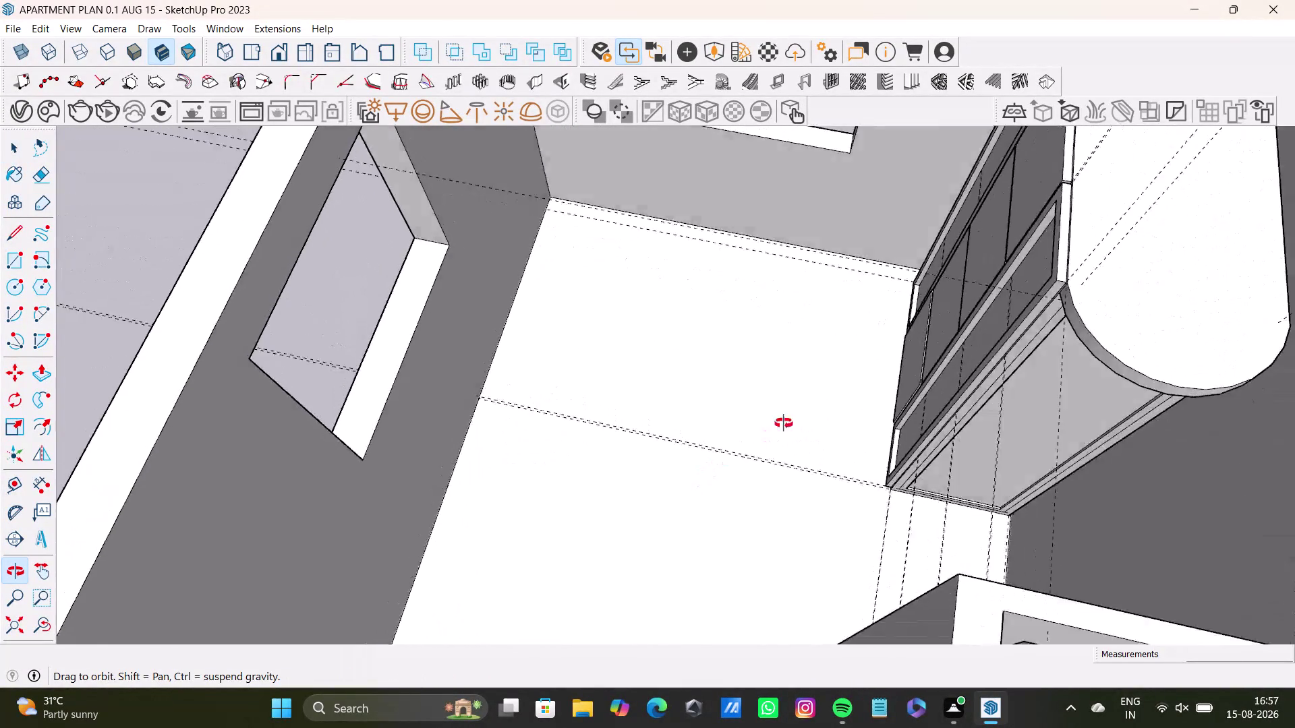
middle_drag(774, 430, 802, 555)
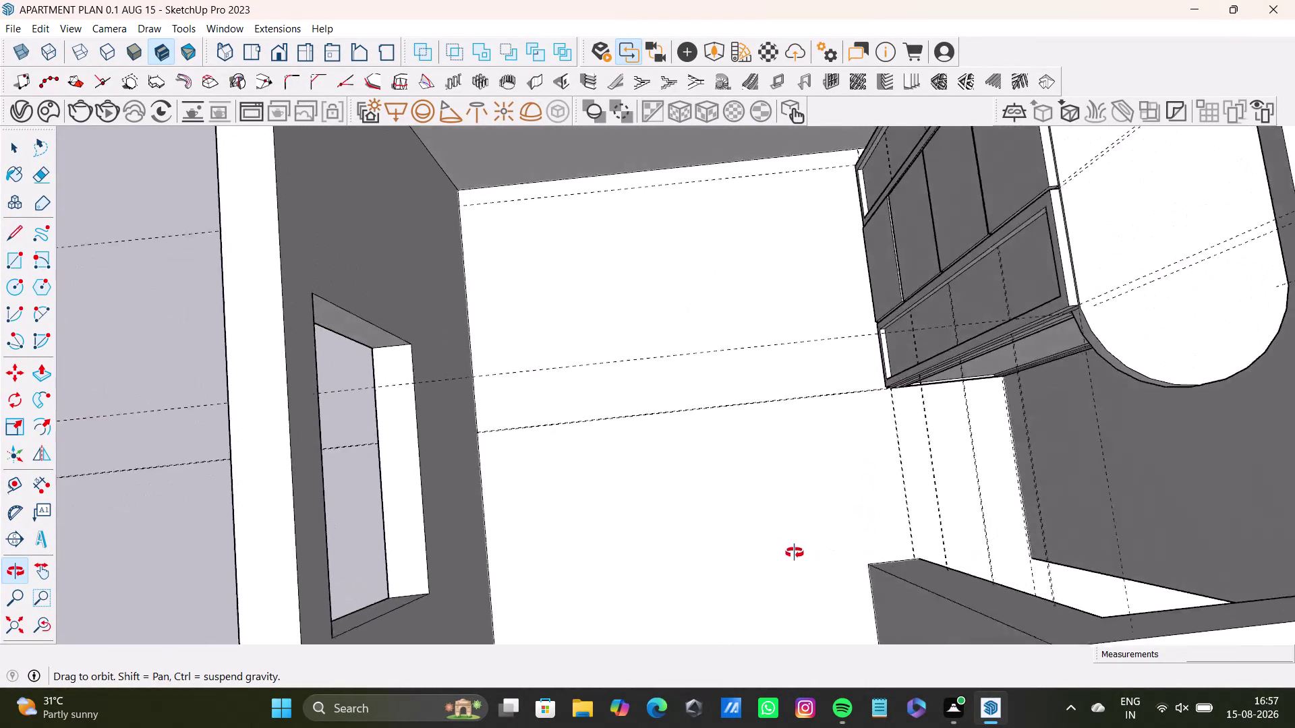
middle_drag(801, 554, 882, 481)
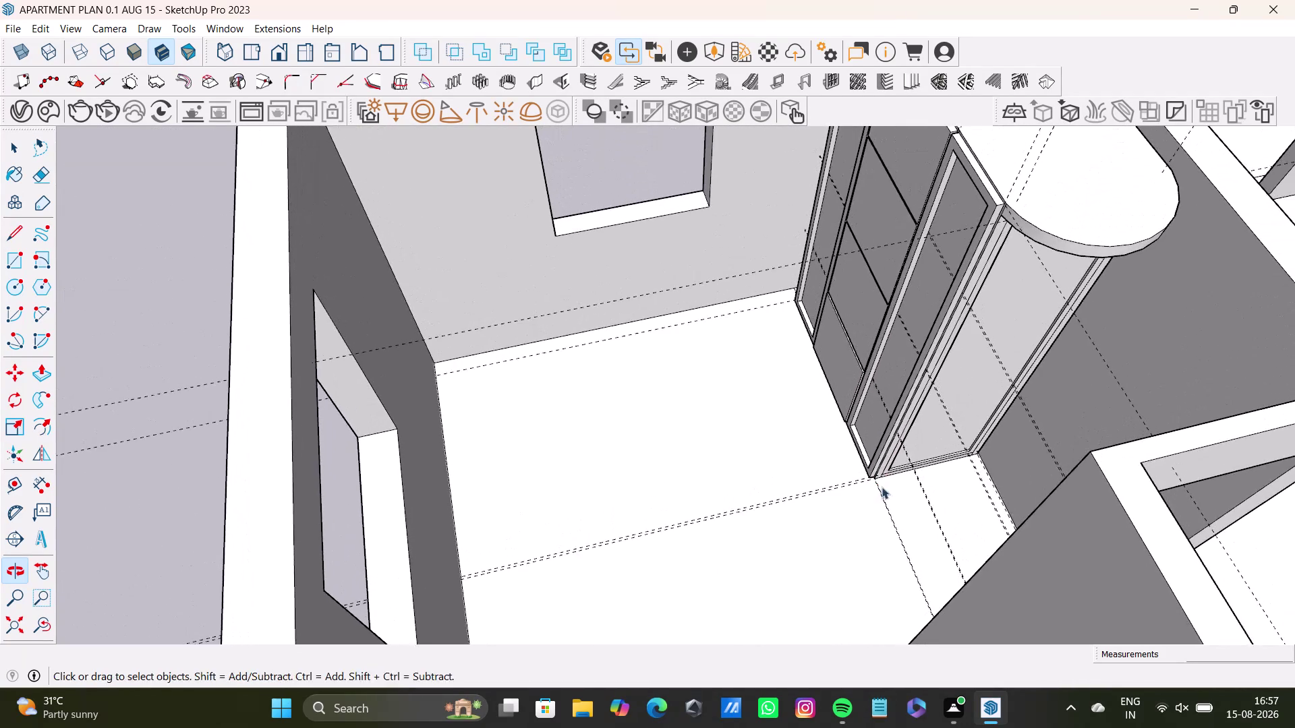
middle_drag(879, 536, 756, 571)
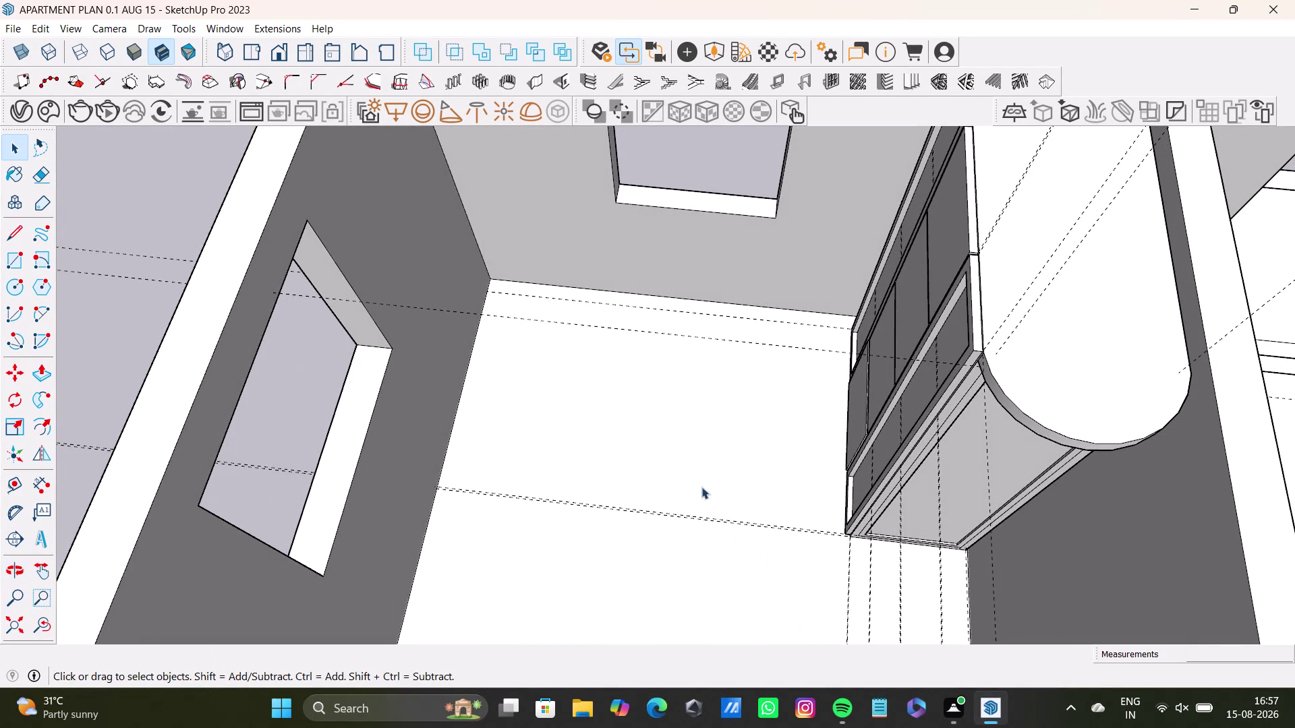
middle_drag(571, 316, 600, 454)
middle_drag(606, 452, 636, 359)
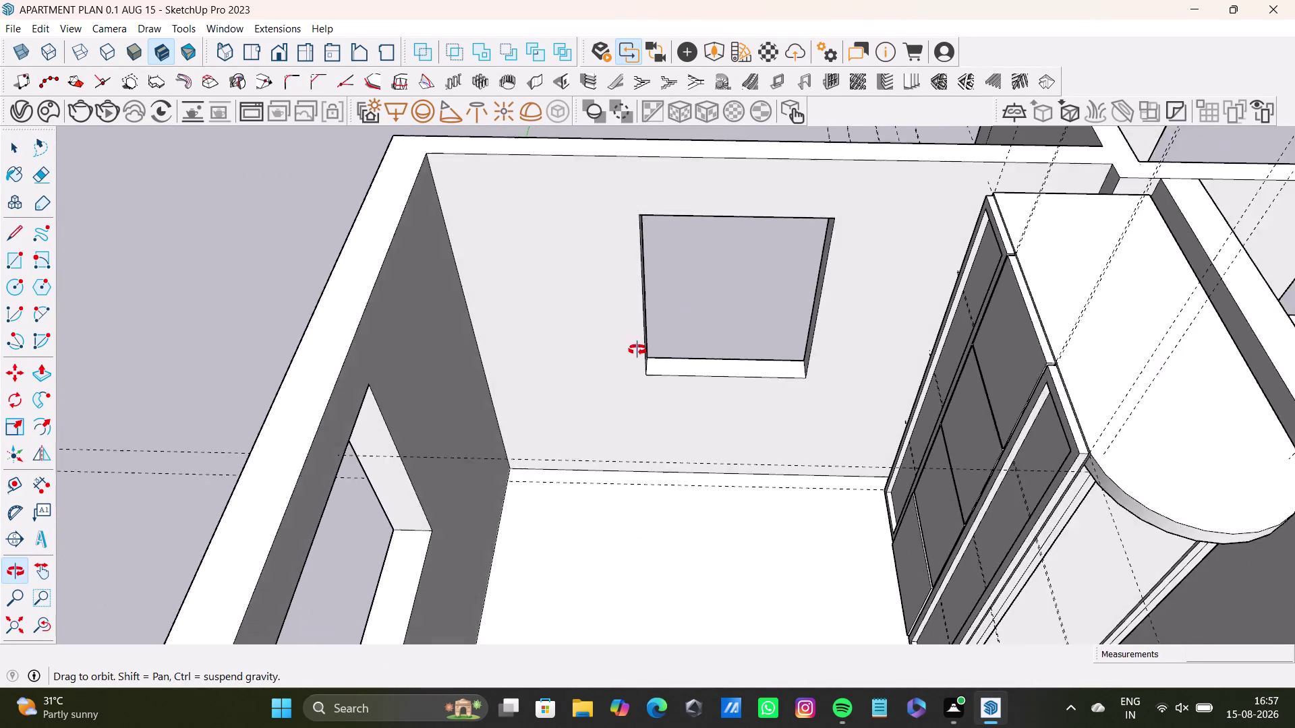
middle_drag(636, 359, 625, 317)
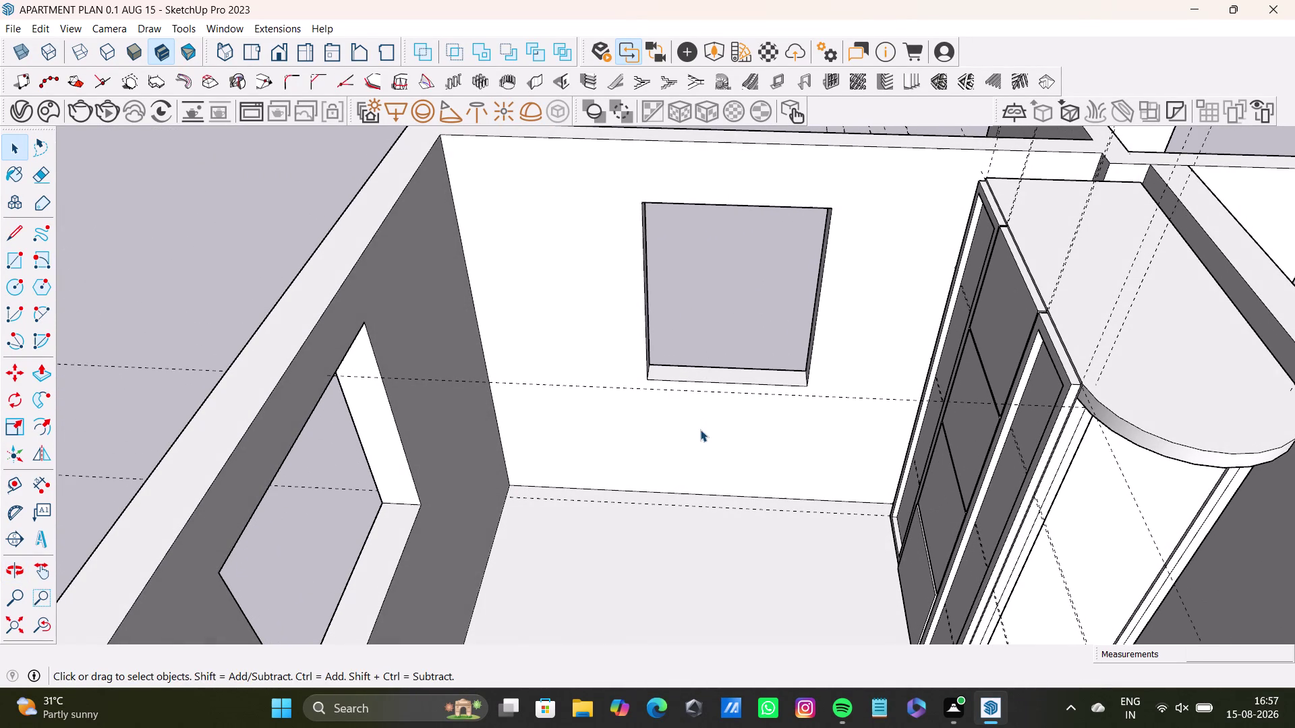
middle_drag(700, 430, 715, 544)
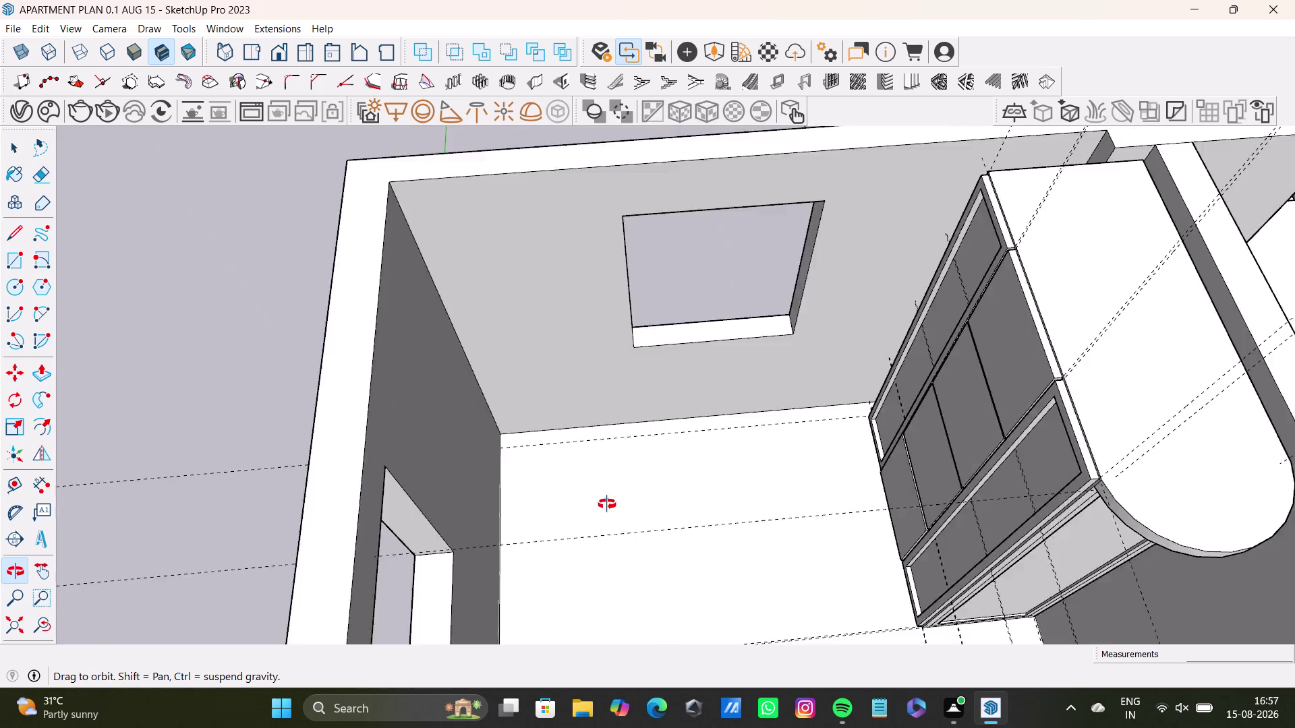
middle_drag(715, 544, 541, 481)
Select the whole wardrobe with all its connected geometry from a front view.
key(space)
triple_click(574, 465)
triple_click(573, 465)
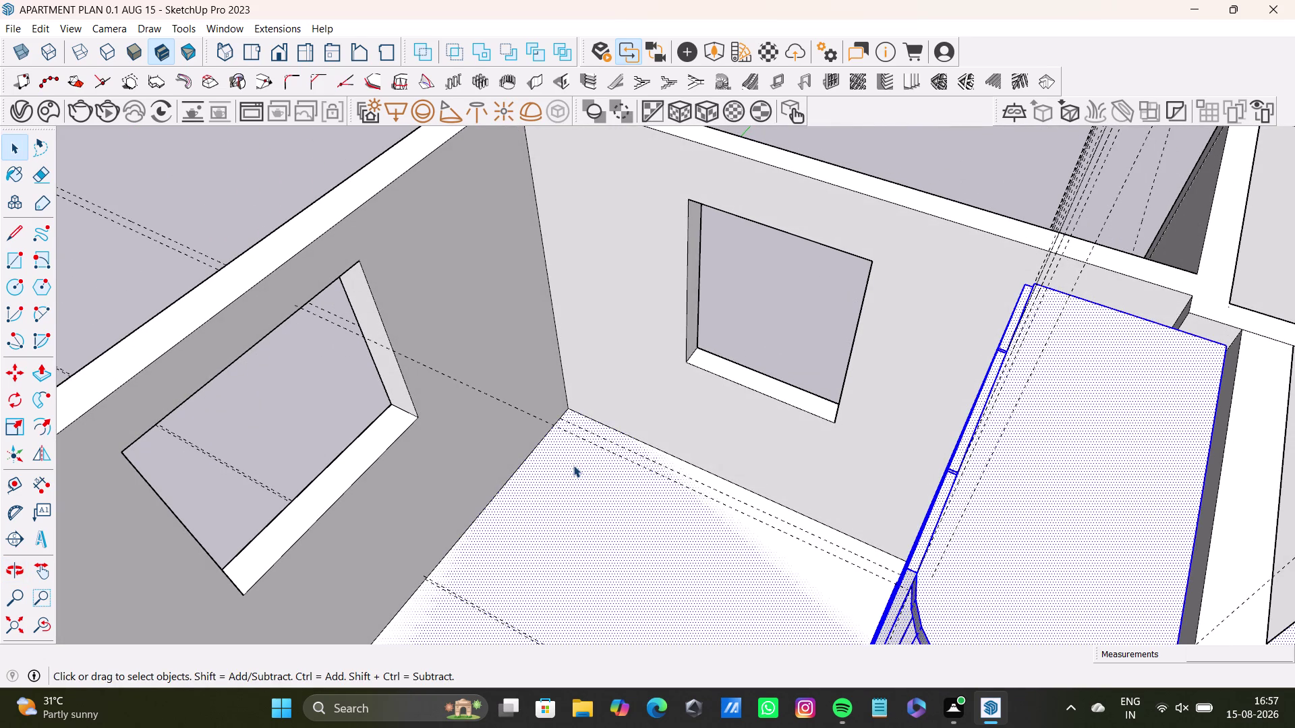
click(599, 453)
middle_drag(991, 539, 1273, 572)
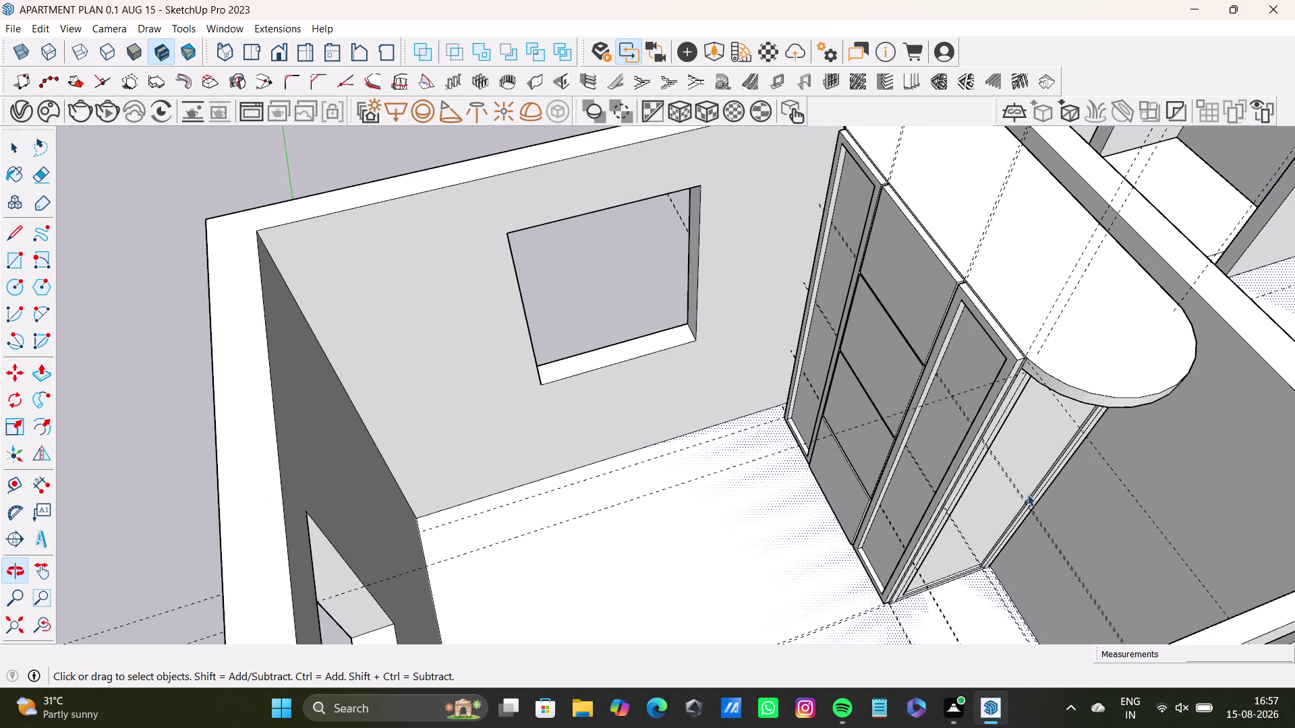
triple_click(1074, 310)
scroll(up, 3)
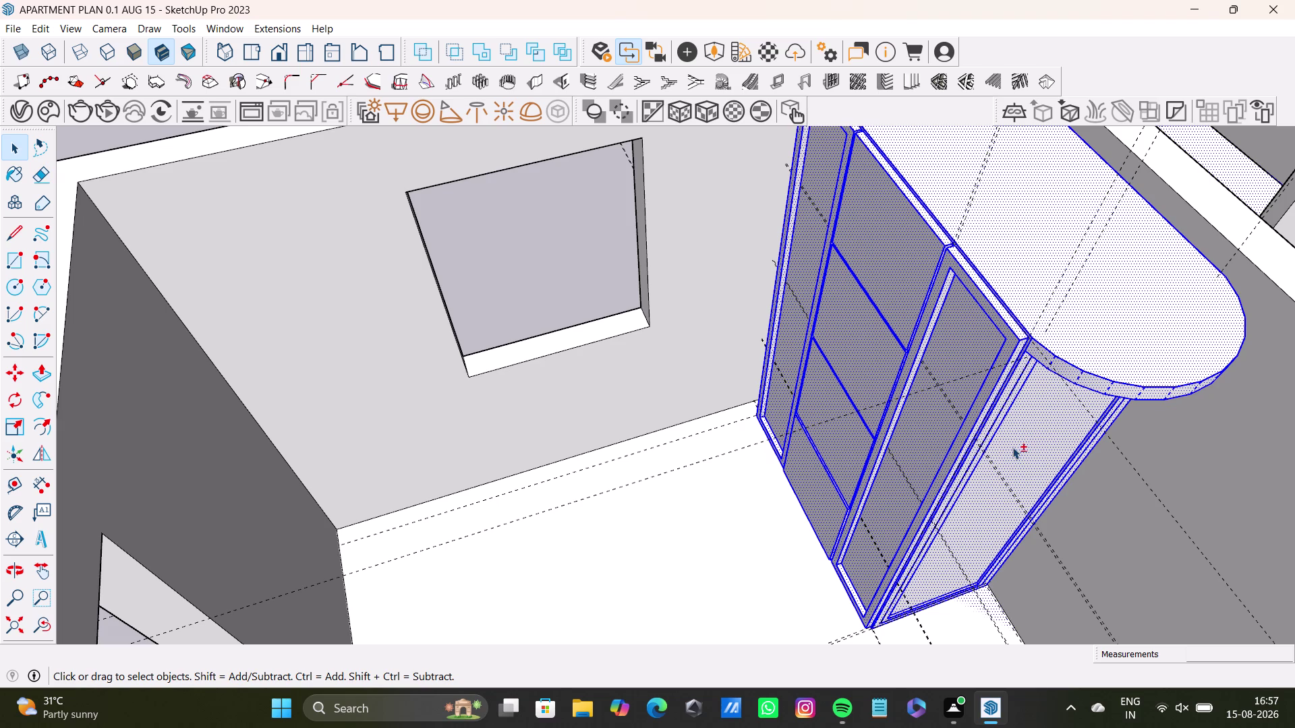
Use Make Group on the selected rounded-top wardrobe geometry.
right_click(1013, 447)
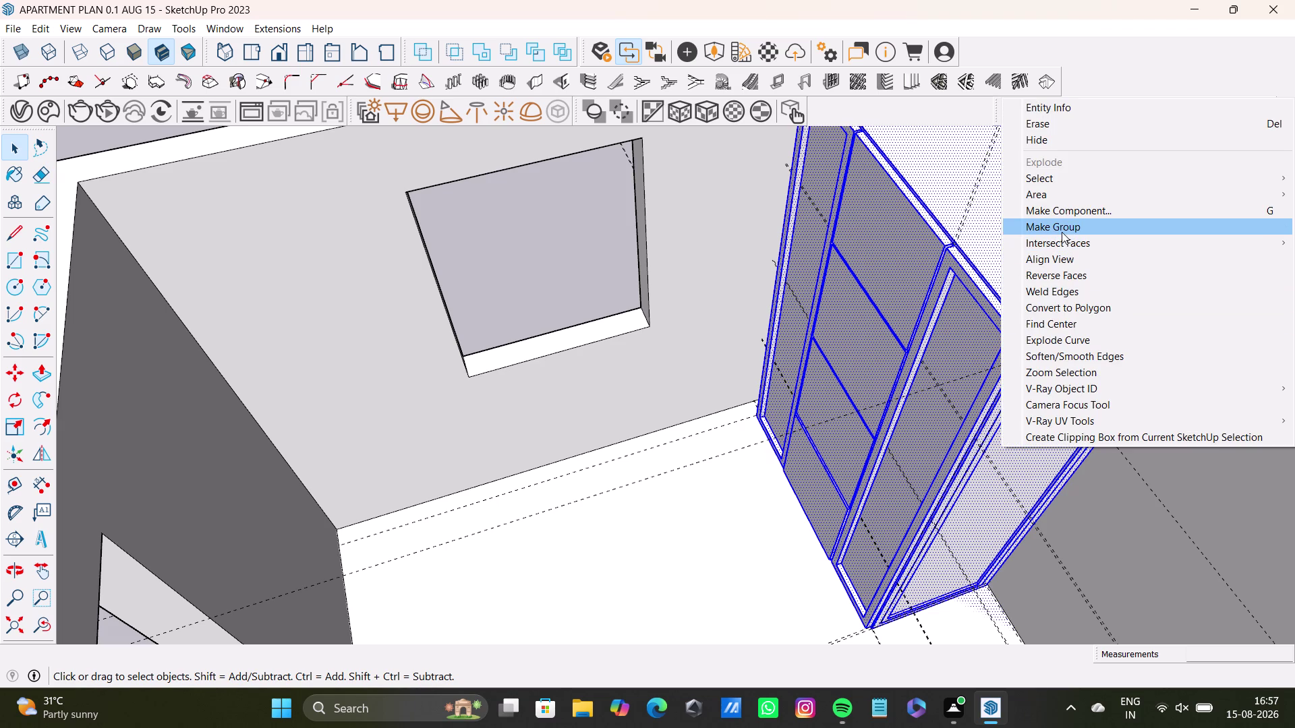
click(1061, 232)
key(space)
scroll(down, 3)
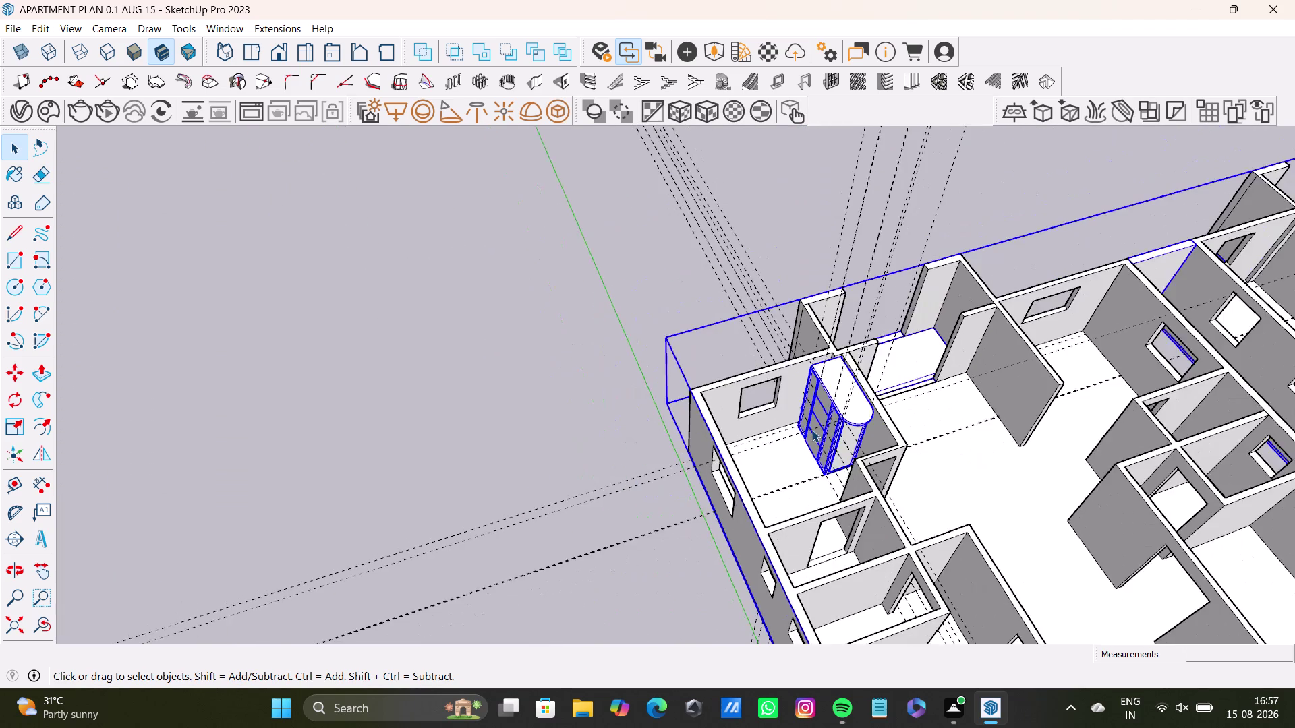
scroll(down, 3)
key(space)
click(631, 334)
middle_drag(1030, 448, 707, 420)
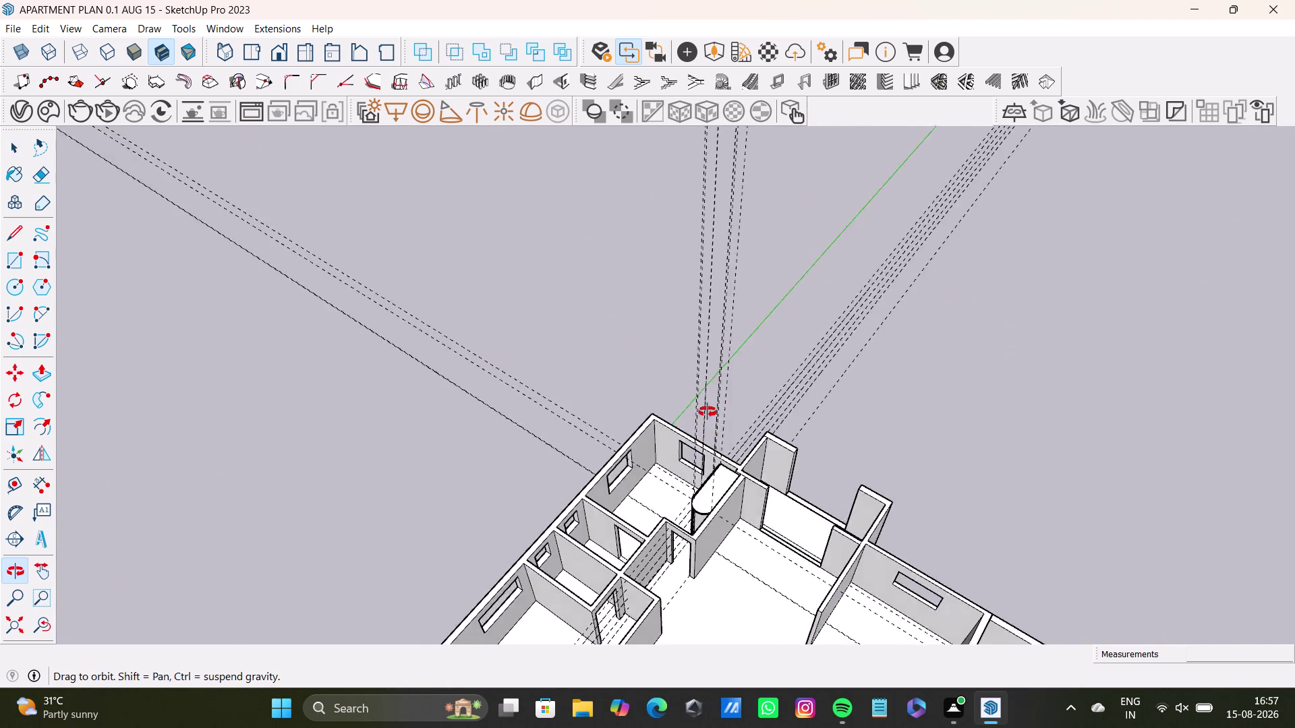
middle_drag(707, 421, 806, 342)
scroll(up, 3)
middle_drag(757, 430, 962, 477)
scroll(up, 3)
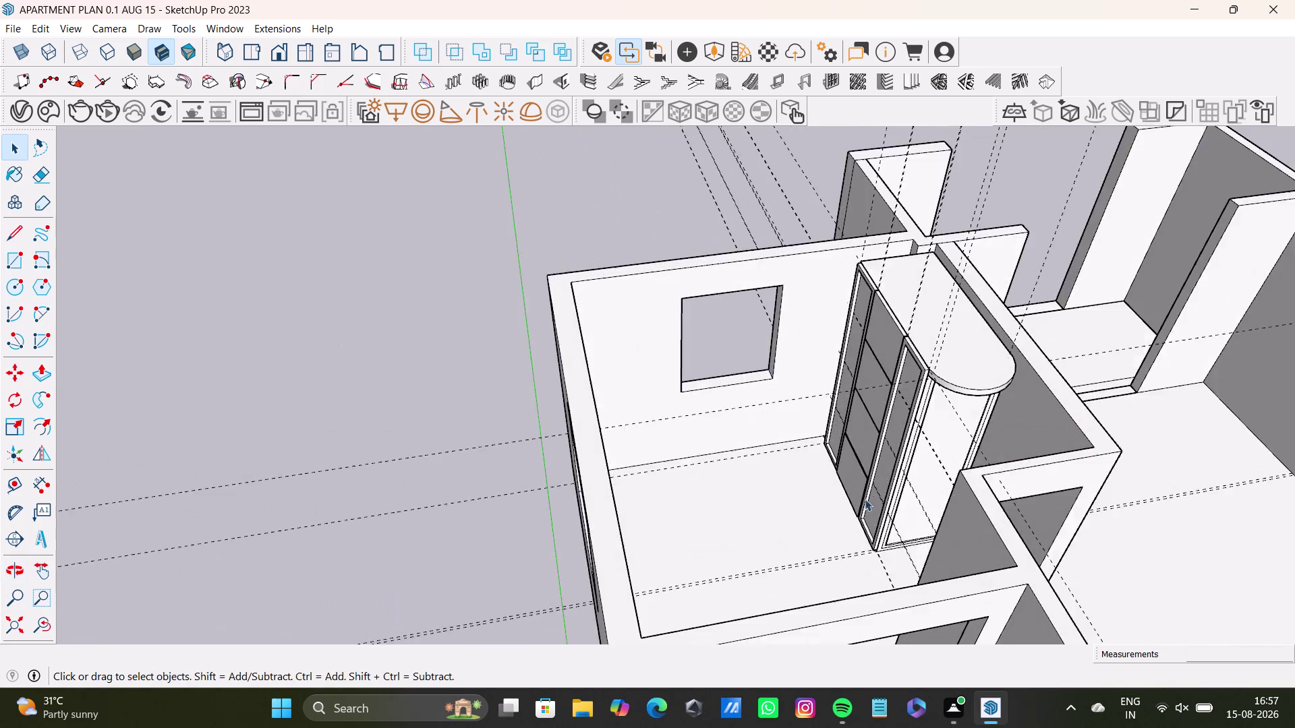
scroll(up, 3)
middle_drag(829, 478, 767, 437)
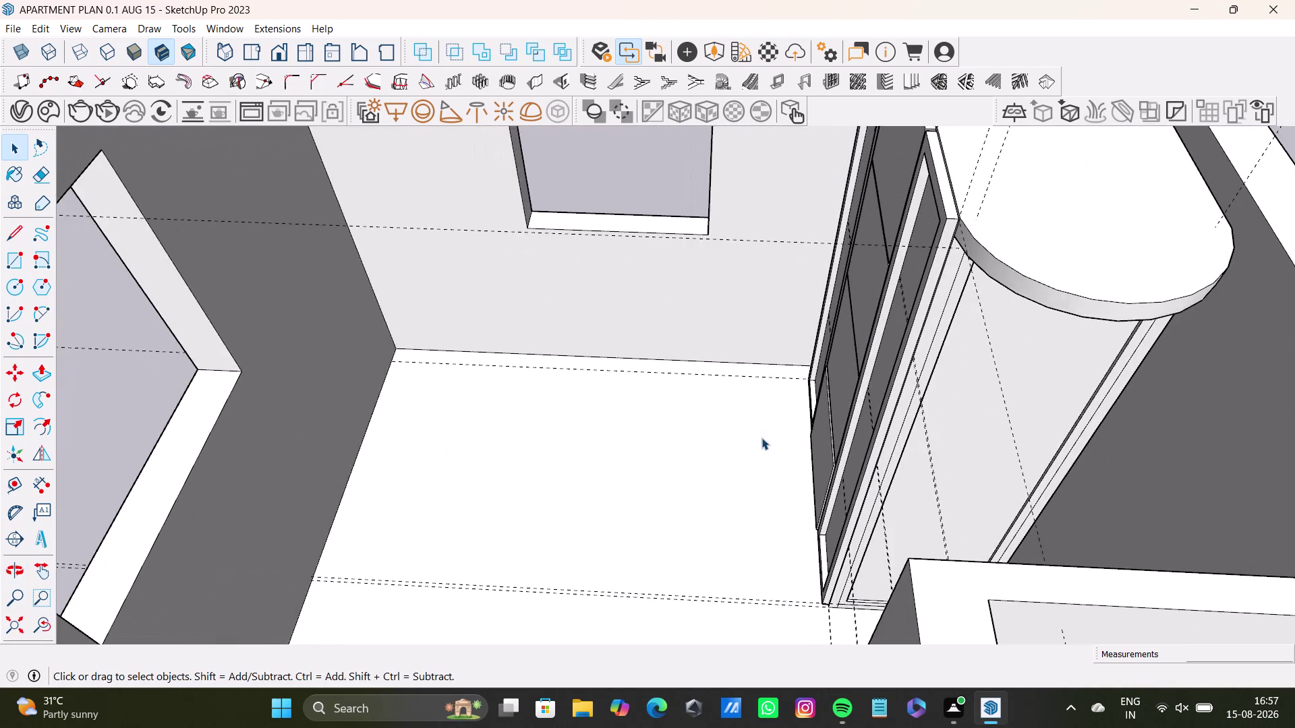
scroll(down, 3)
middle_drag(760, 410, 869, 314)
middle_drag(875, 374, 841, 520)
scroll(up, 3)
middle_drag(808, 467, 876, 519)
triple_click(642, 366)
double_click(641, 367)
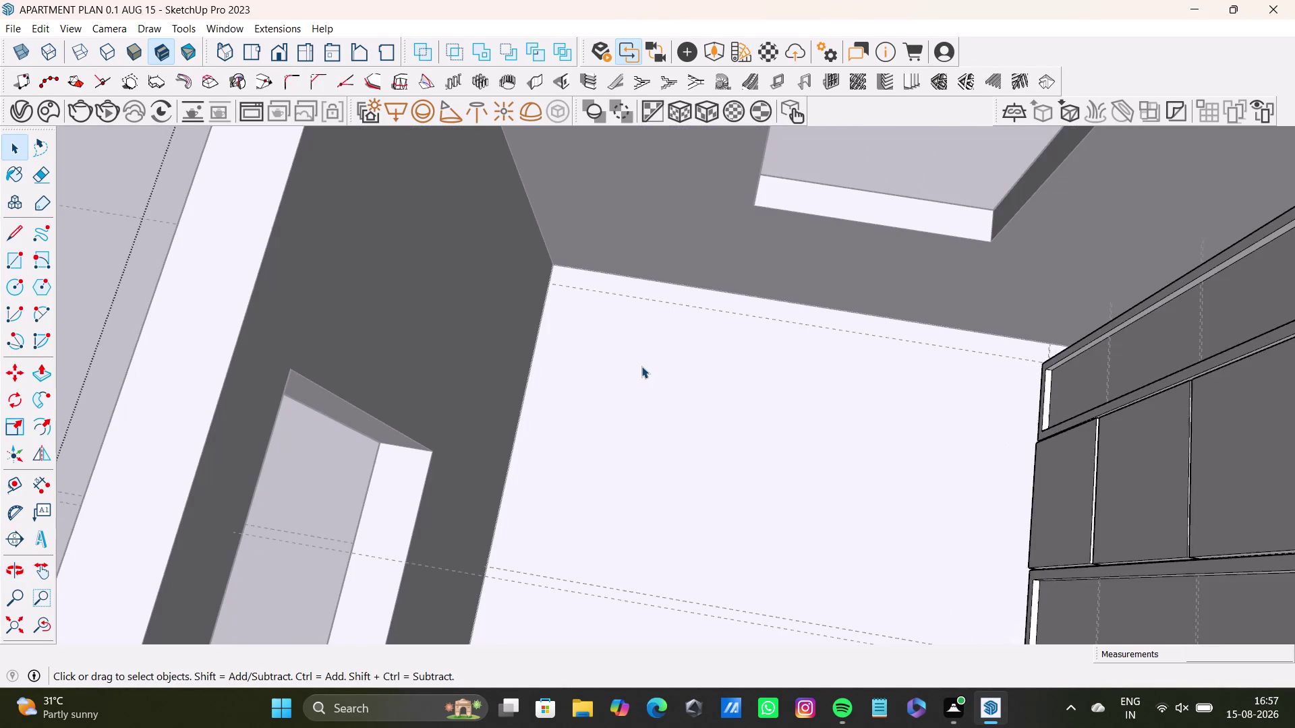
click(641, 366)
click(649, 407)
click(649, 402)
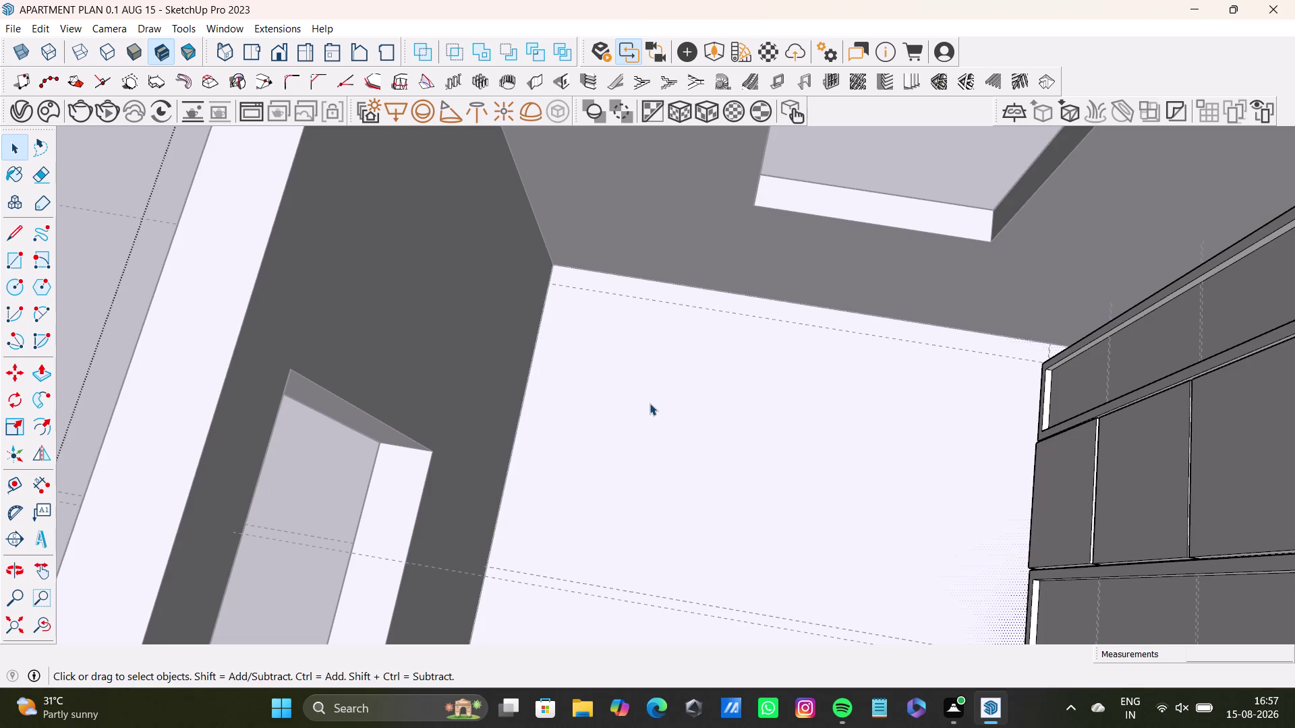
middle_drag(654, 450, 642, 451)
middle_drag(683, 466, 589, 385)
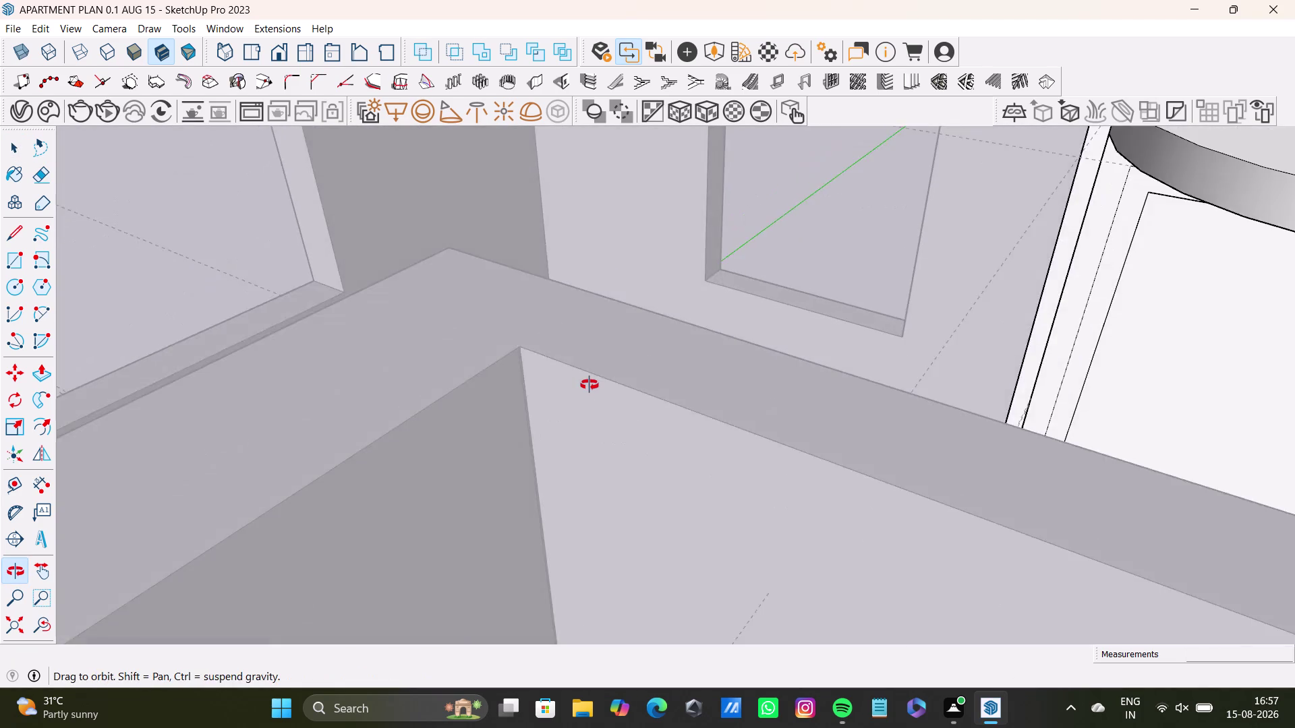
middle_drag(589, 385, 680, 477)
double_click(683, 526)
click(684, 536)
scroll(down, 3)
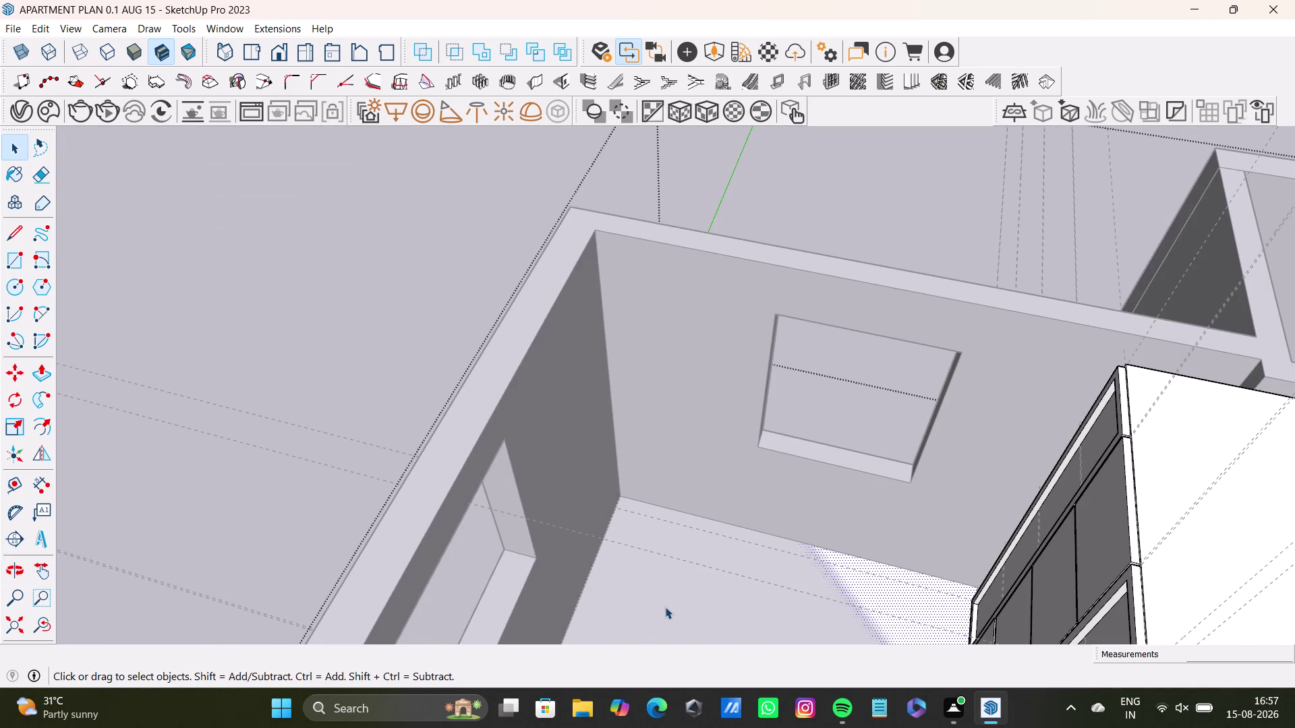
scroll(down, 3)
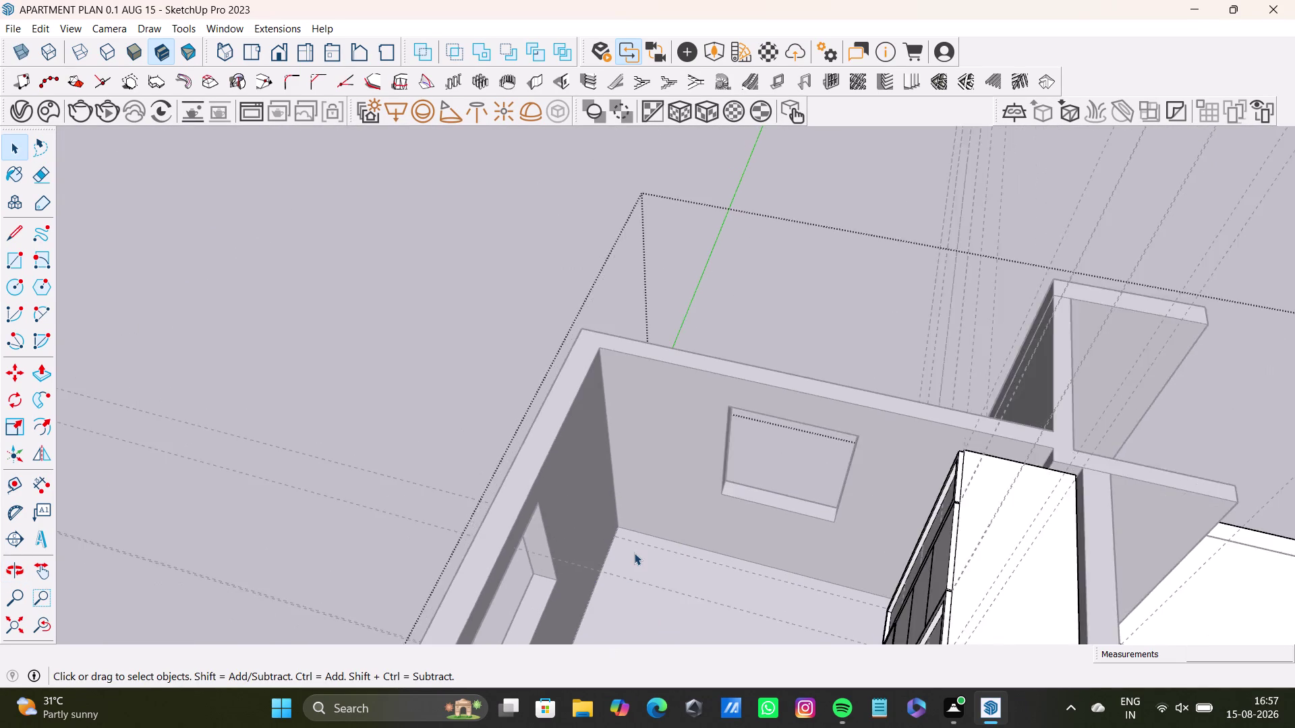
scroll(down, 3)
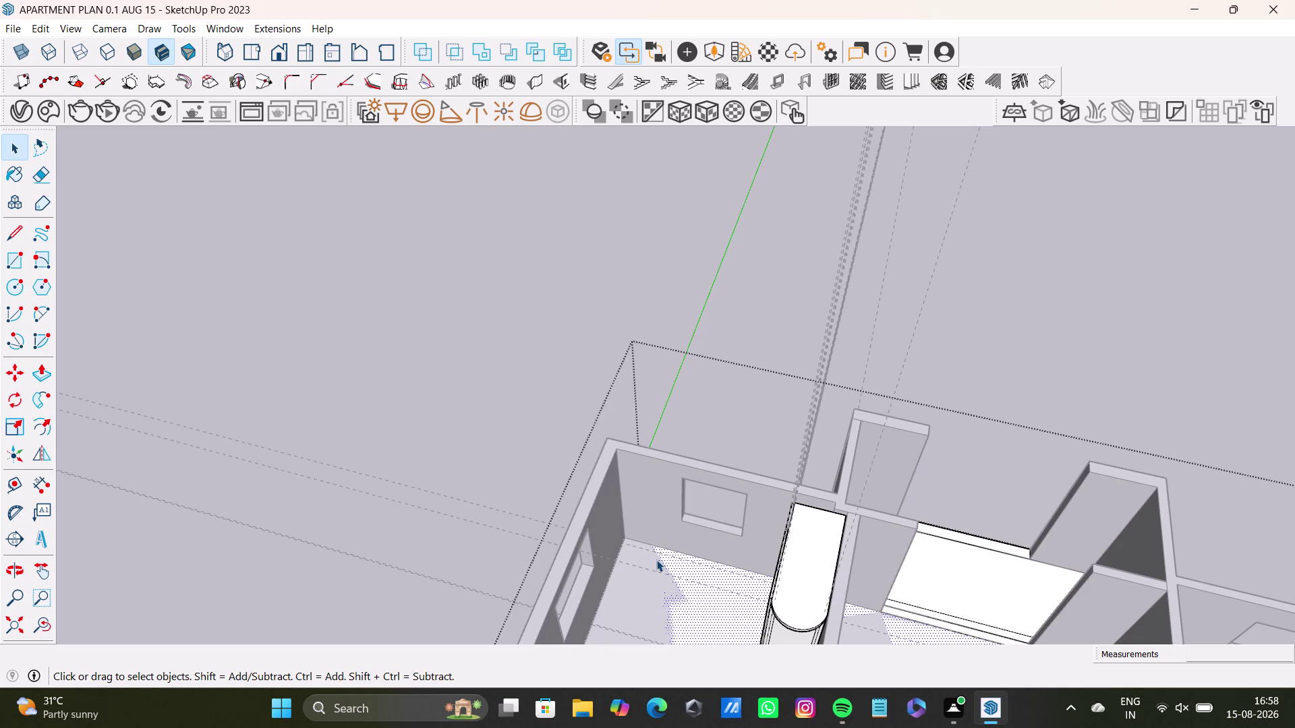
scroll(up, 3)
scroll(down, 3)
scroll(up, 3)
scroll(down, 3)
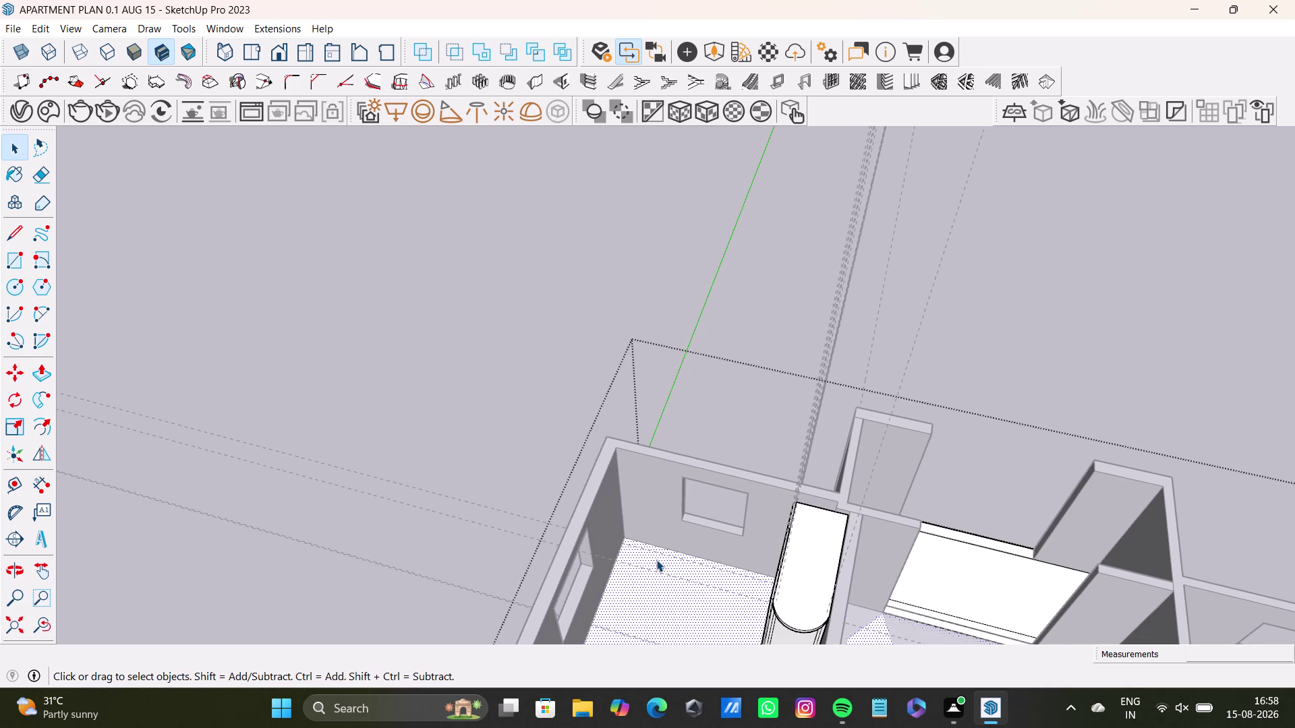
scroll(down, 3)
scroll(up, 3)
scroll(down, 3)
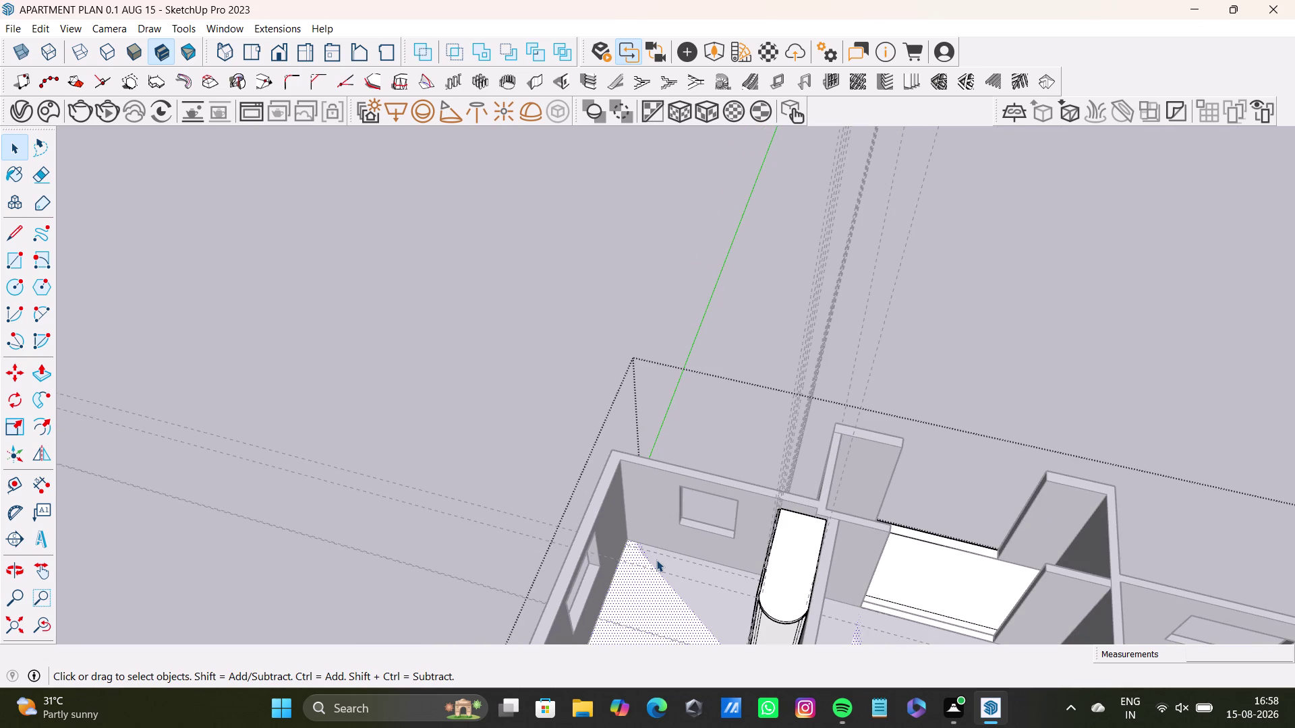
scroll(down, 3)
middle_drag(652, 569, 692, 558)
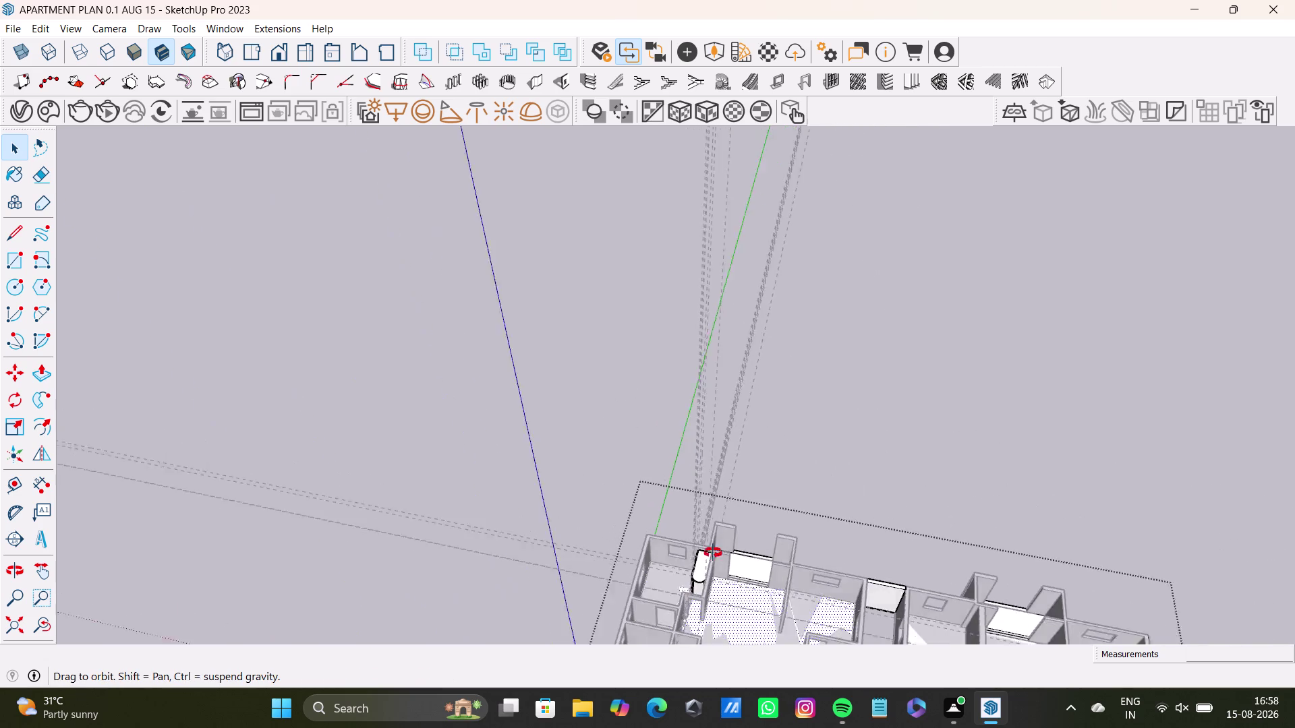
middle_drag(692, 558, 738, 622)
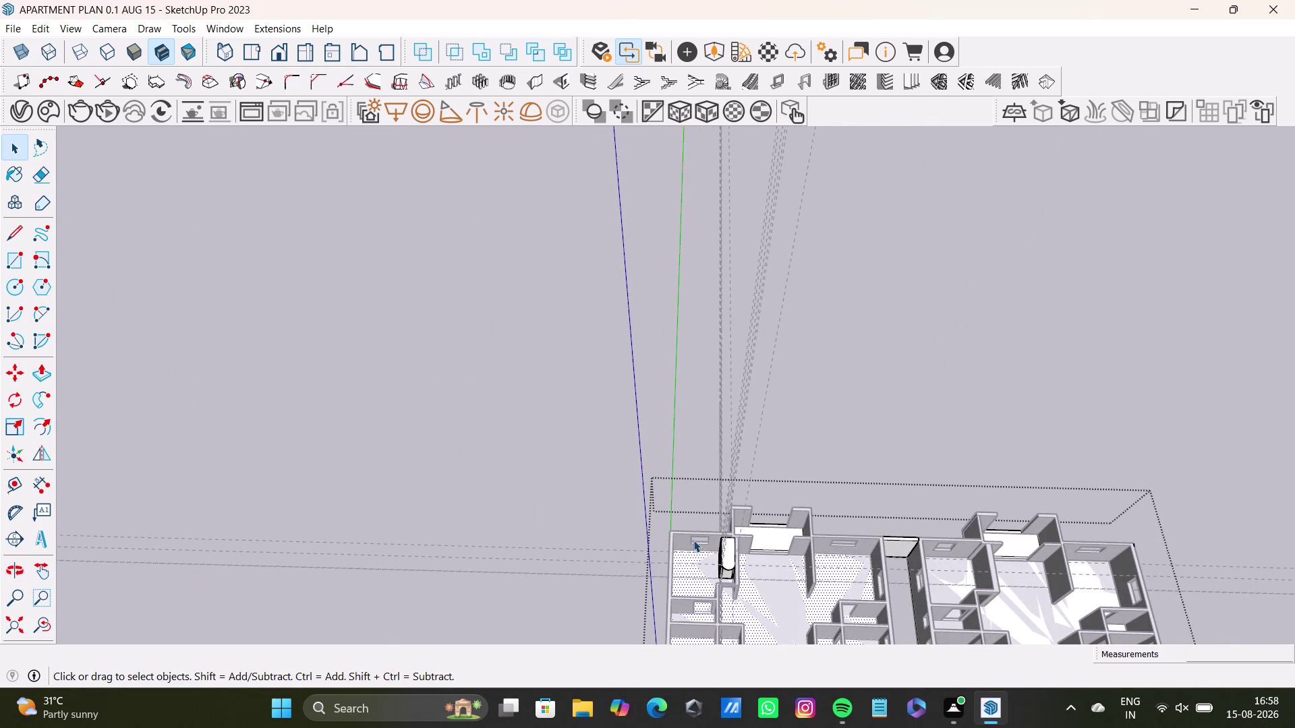